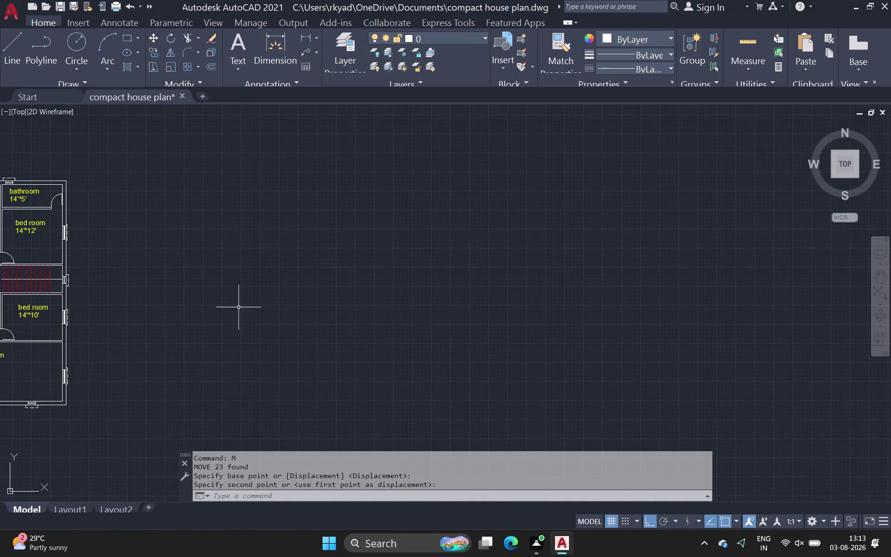
Pan the view over the house plan and start a line.
scroll(down, 3)
middle_drag(157, 285, 228, 339)
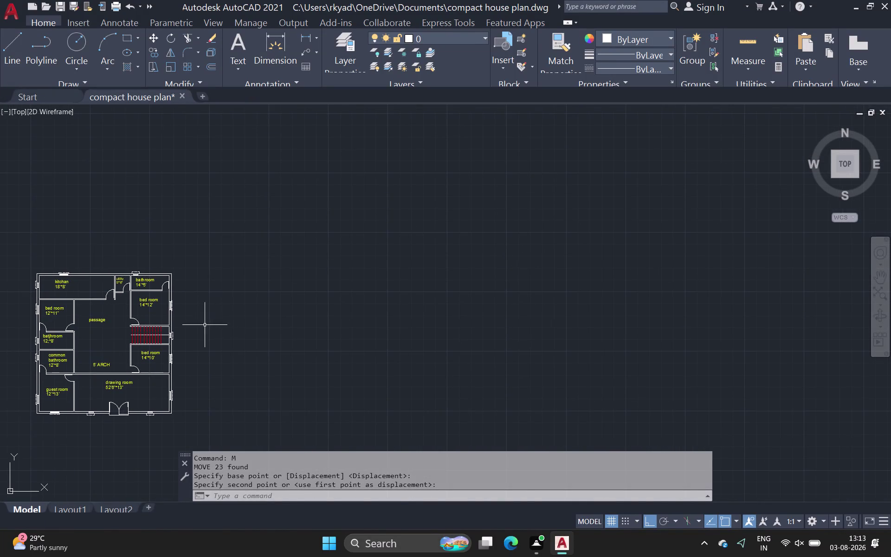
scroll(up, 3)
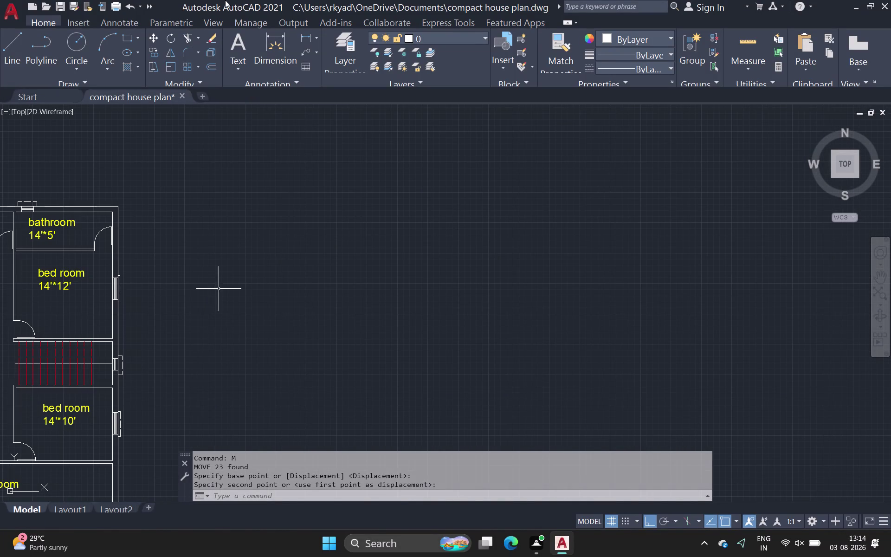
click(11, 40)
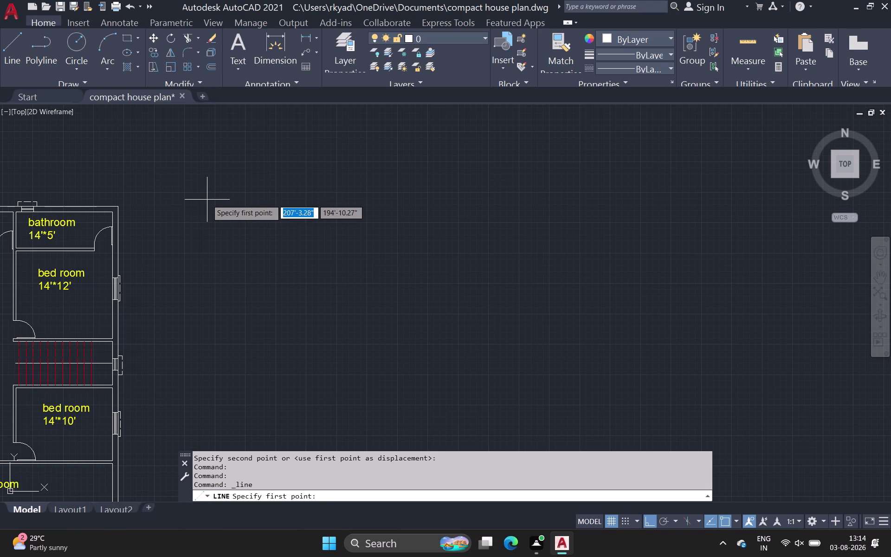
Restart the line after panning to open space beside the plan.
click(3, 55)
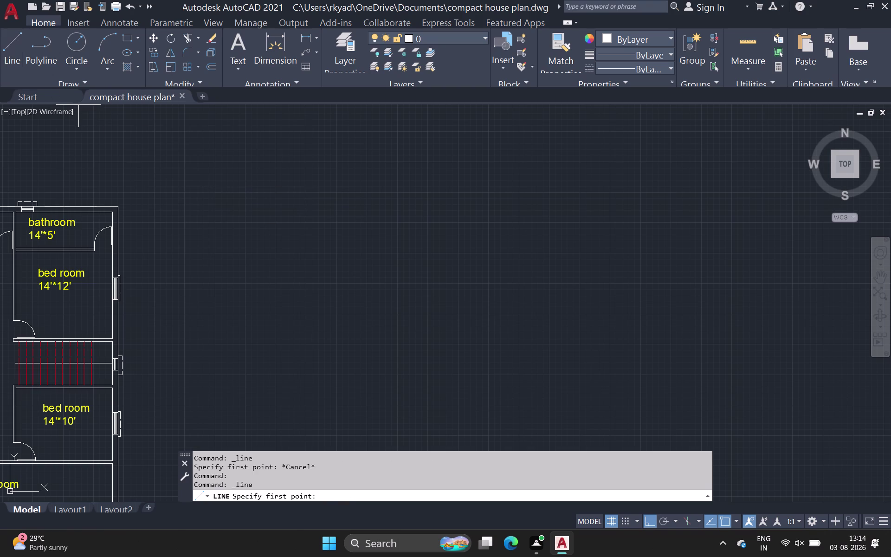
middle_drag(259, 306, 205, 210)
middle_drag(323, 304, 210, 251)
scroll(down, 3)
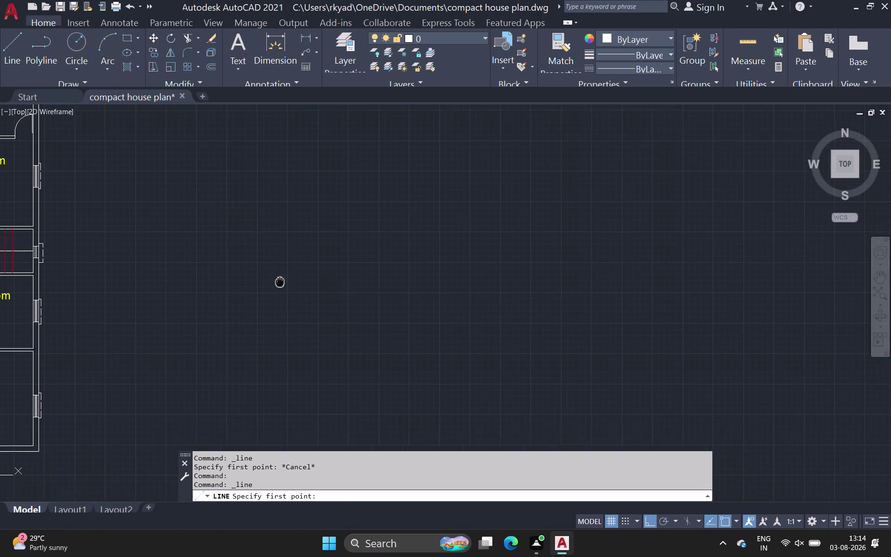
middle_drag(210, 251, 125, 237)
middle_drag(122, 216, 170, 255)
scroll(down, 3)
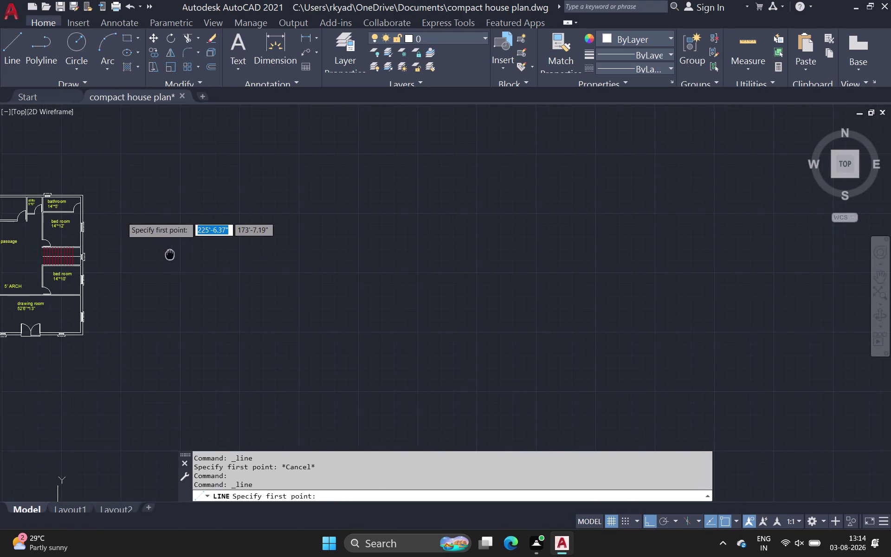
middle_drag(170, 255, 169, 254)
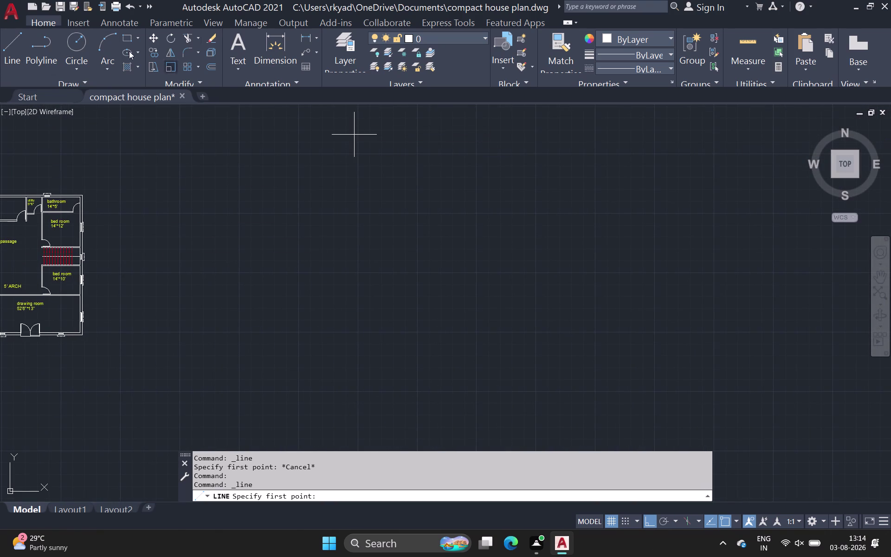
click(5, 55)
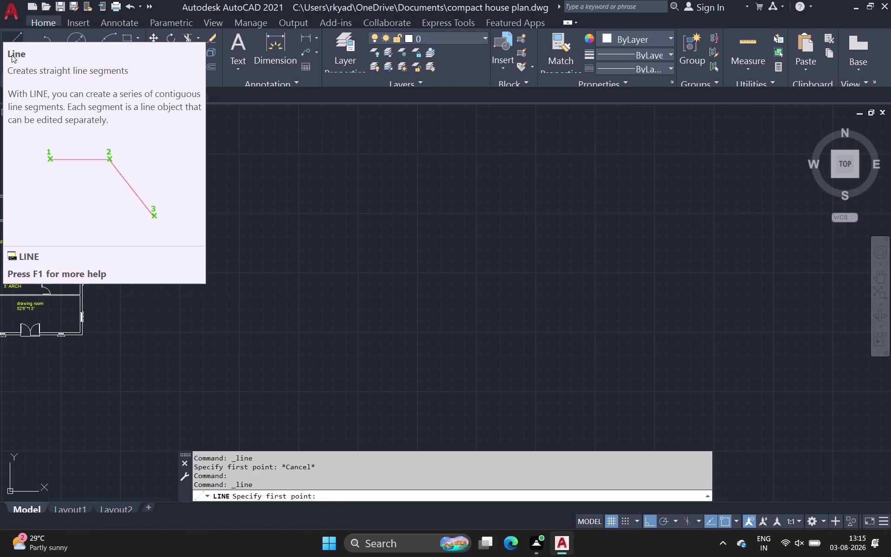
click(12, 37)
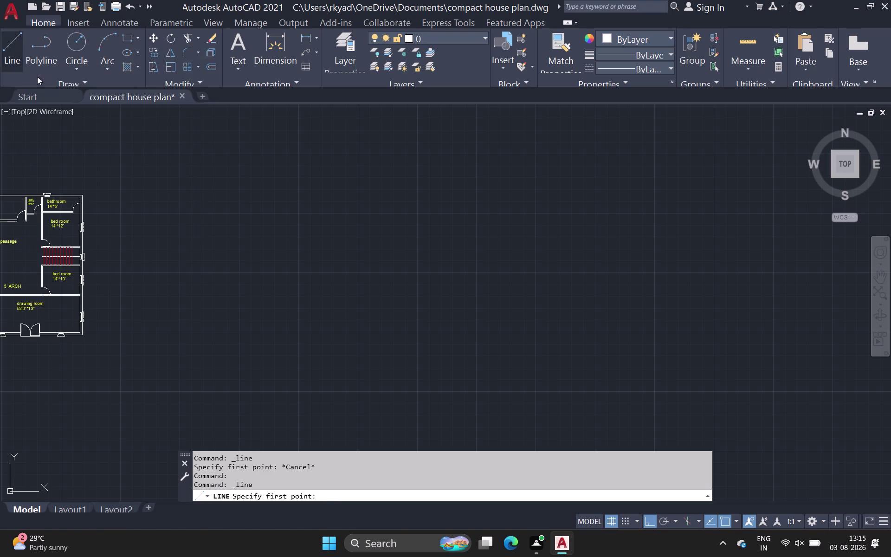
click(184, 186)
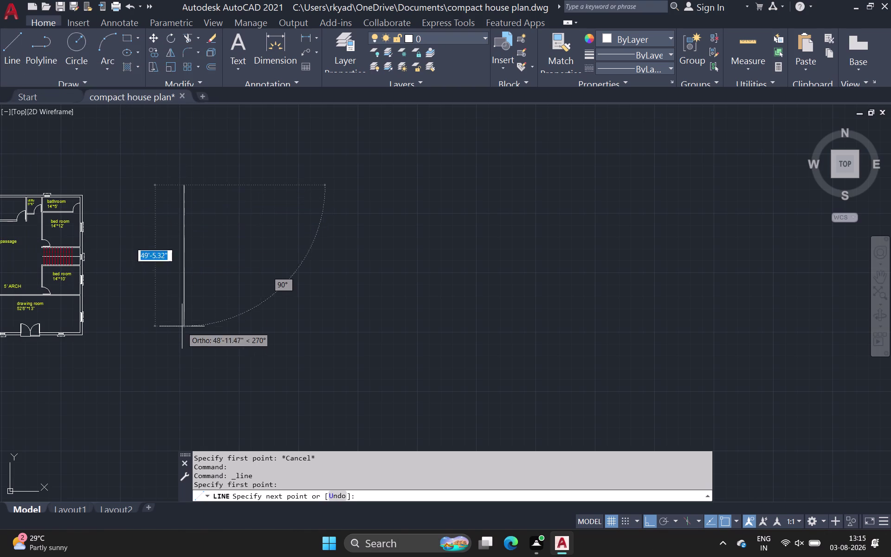
text(5)
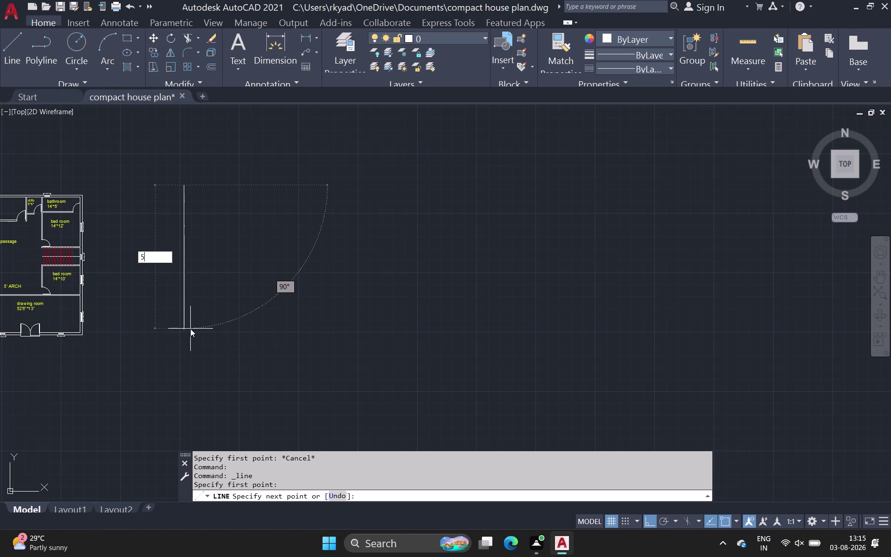
text(0')
key(Return)
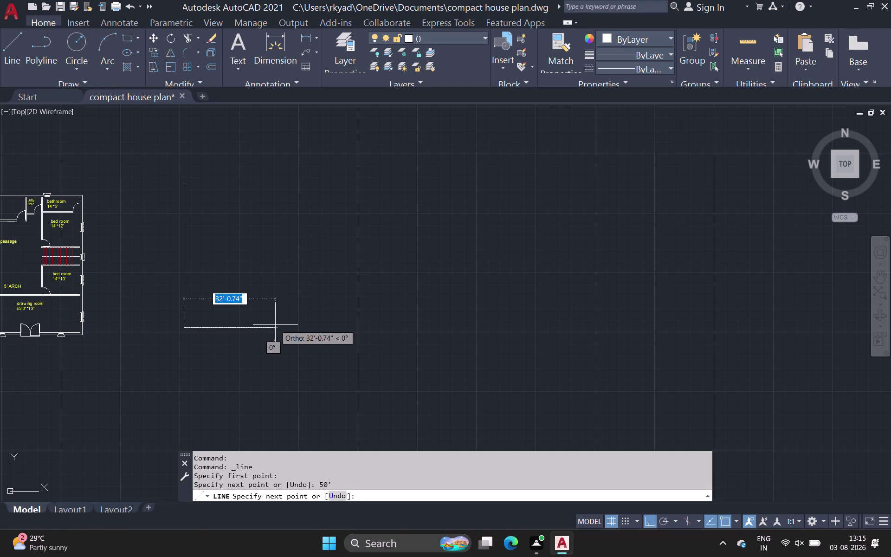
key(Escape)
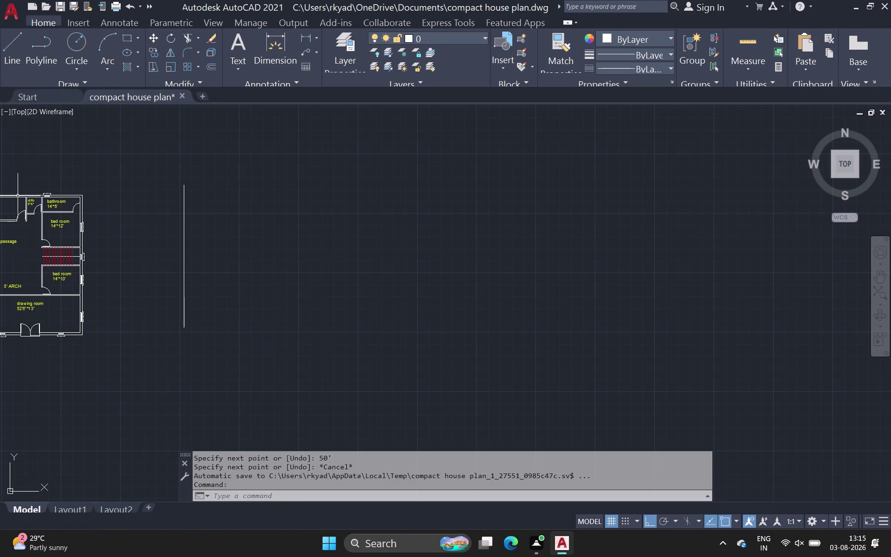
click(184, 236)
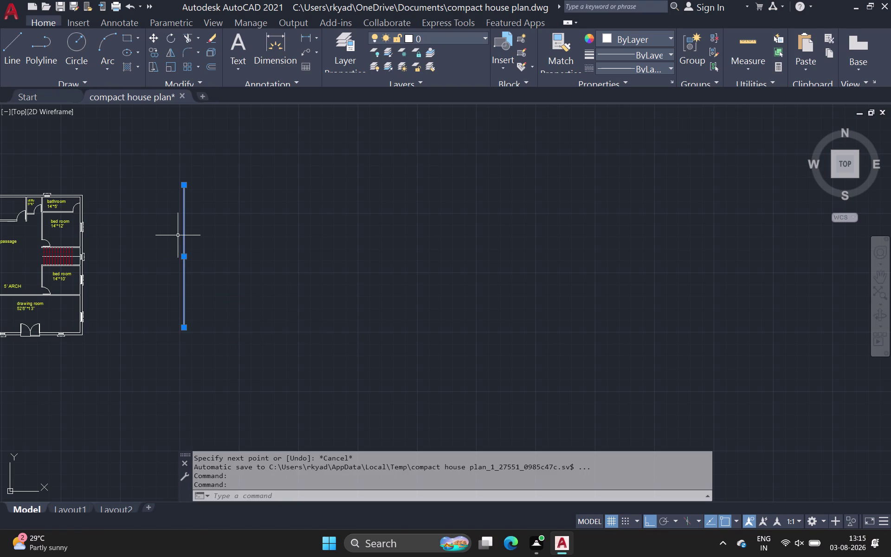
key(Insert)
key(Delete)
key(Delete)
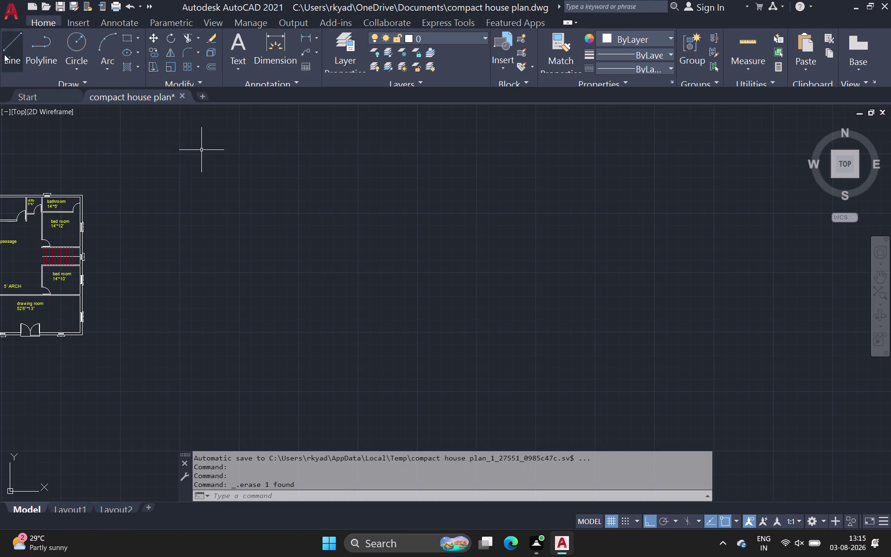
click(6, 48)
drag(202, 171, 202, 200)
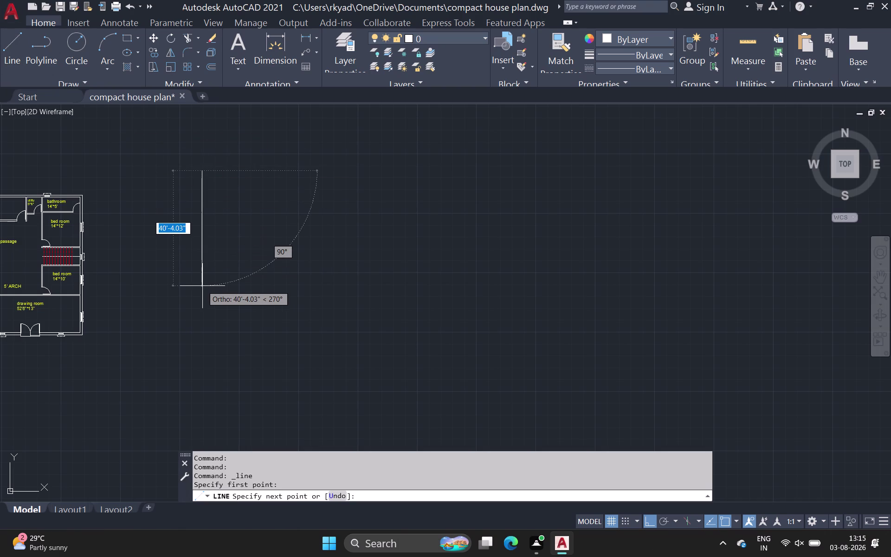
text(50)
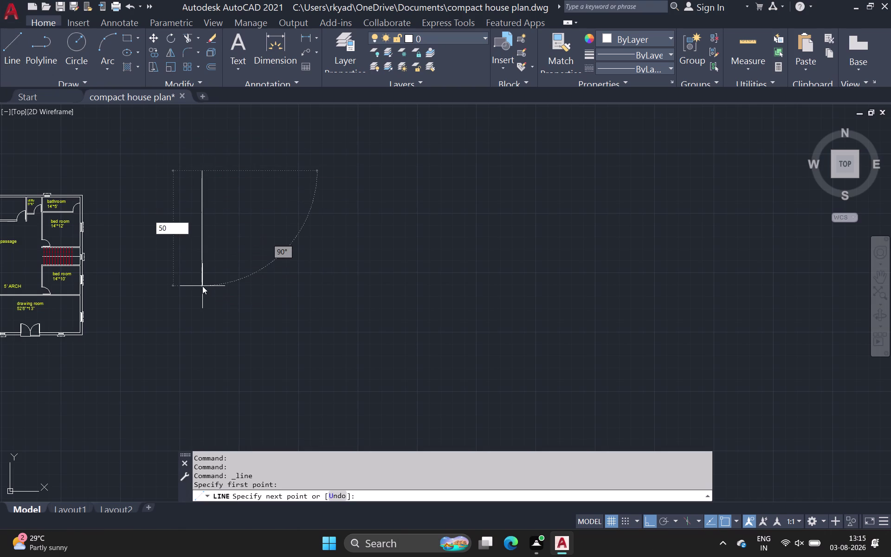
text(')
key(Return)
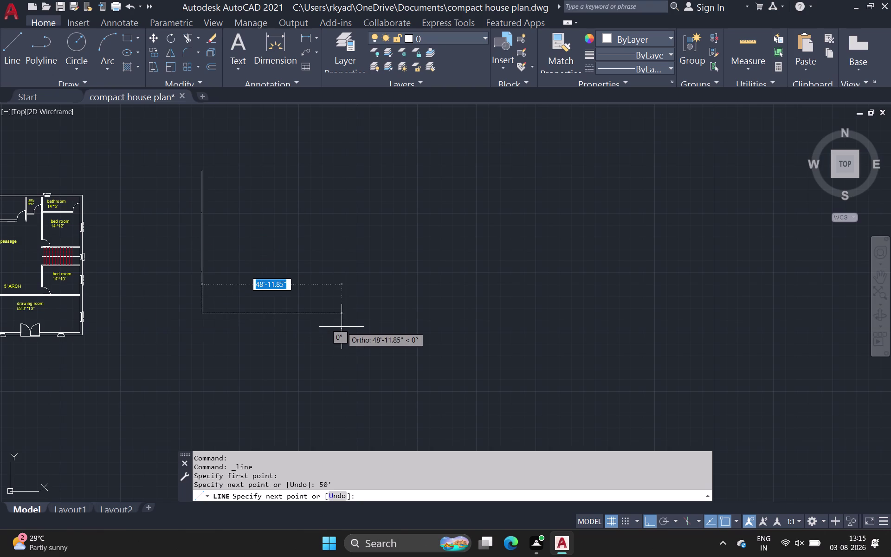
key(Escape)
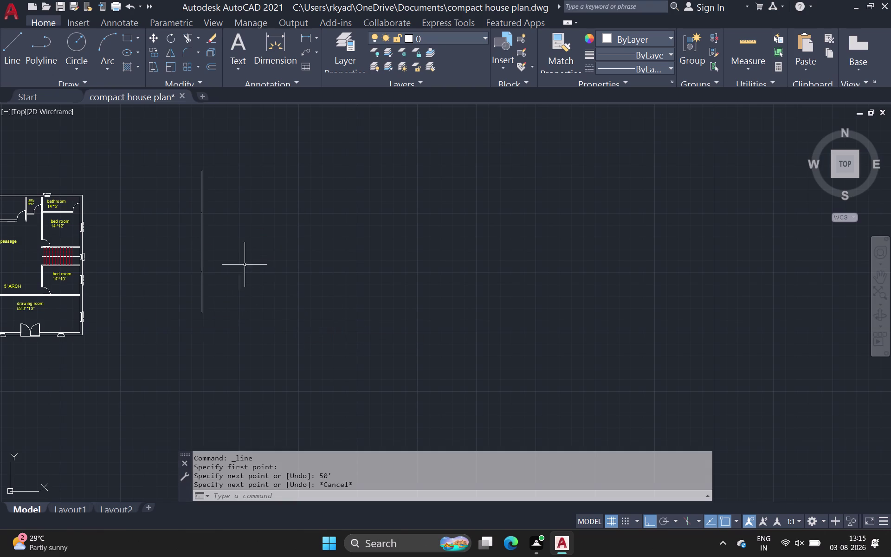
click(200, 257)
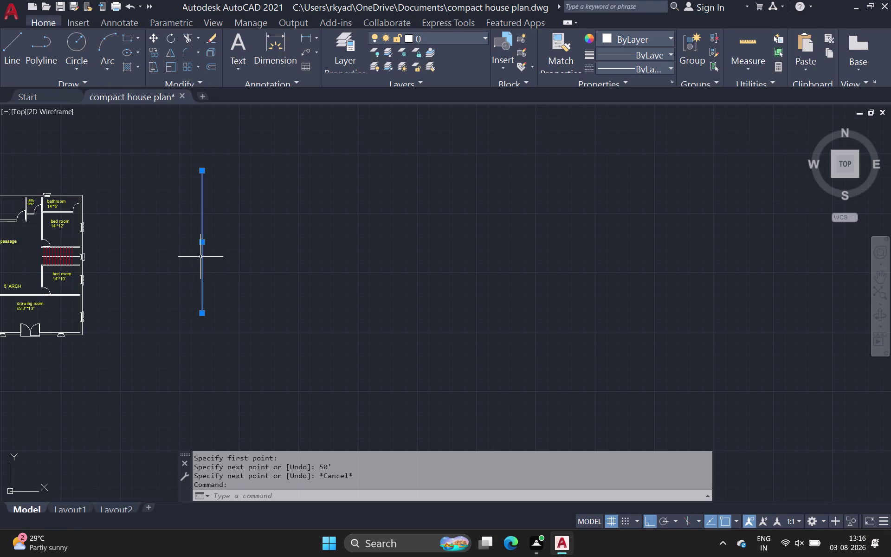
key(Delete)
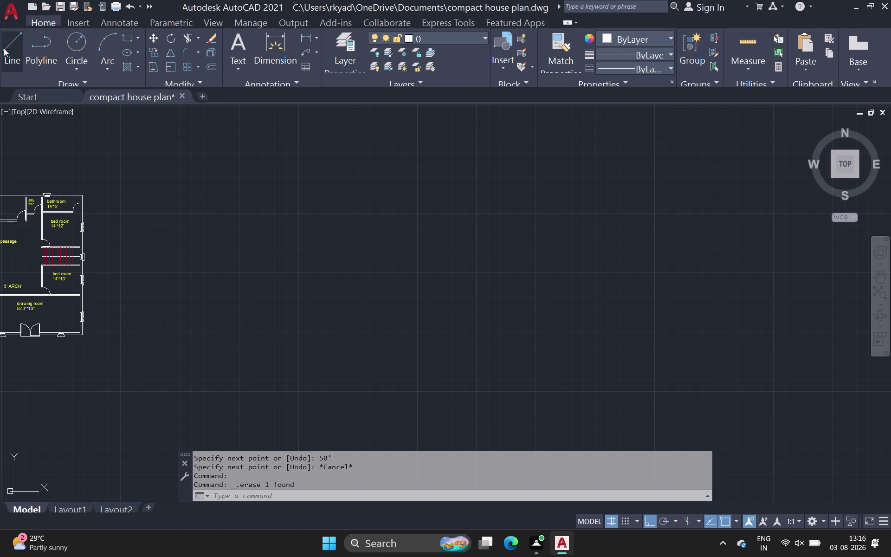
click(4, 48)
Draw outline walls from the top corner: 90', 50', 9' and 90.
click(231, 156)
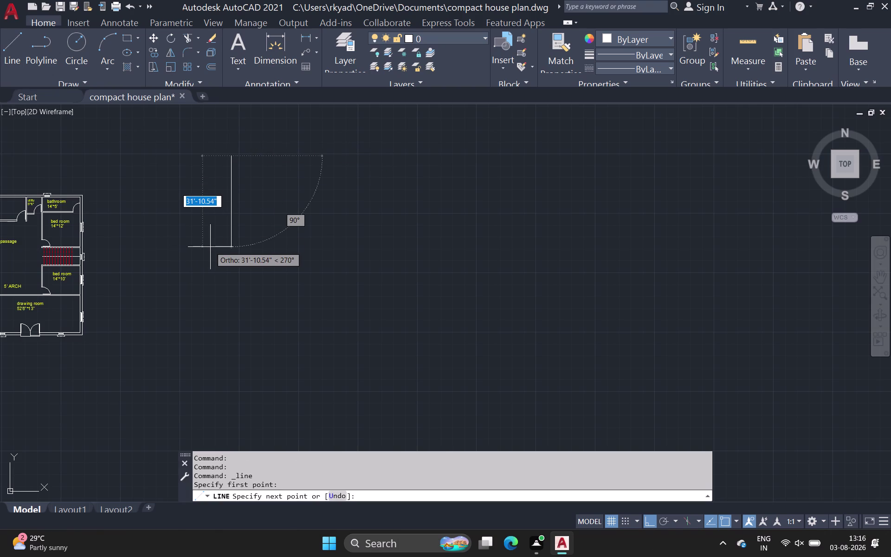
text(90)
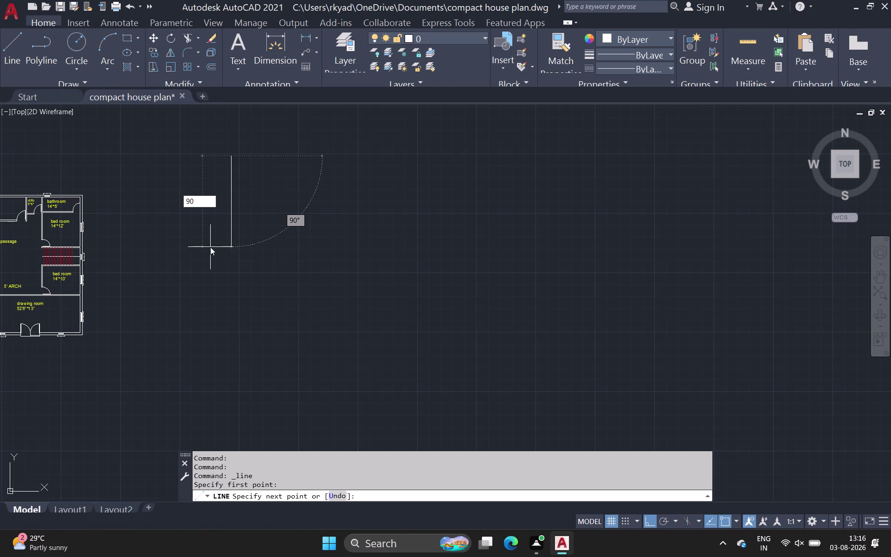
text(')
key(Return)
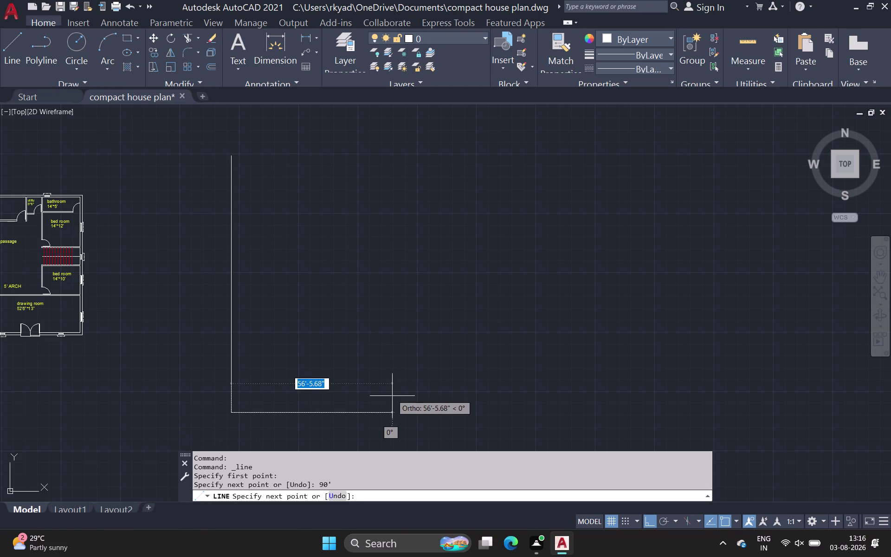
key(5)
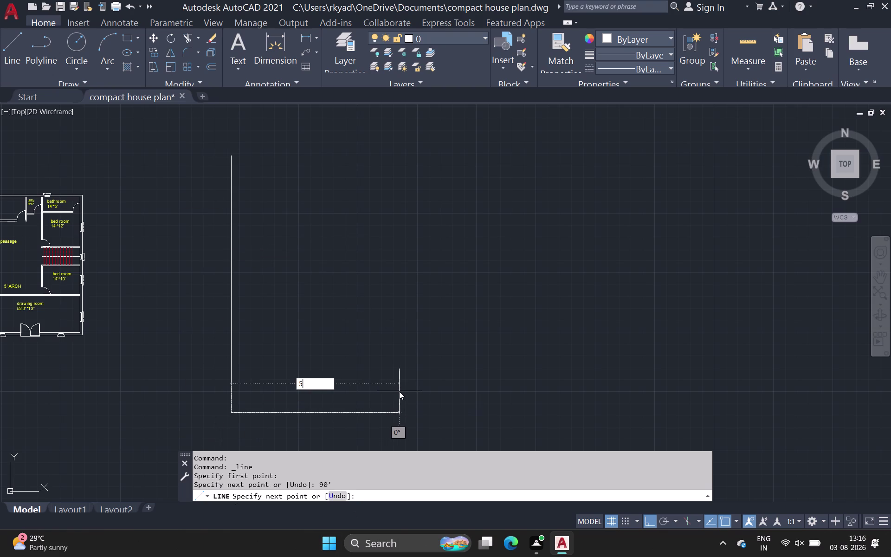
key(0)
key(apostrophe)
key(Return)
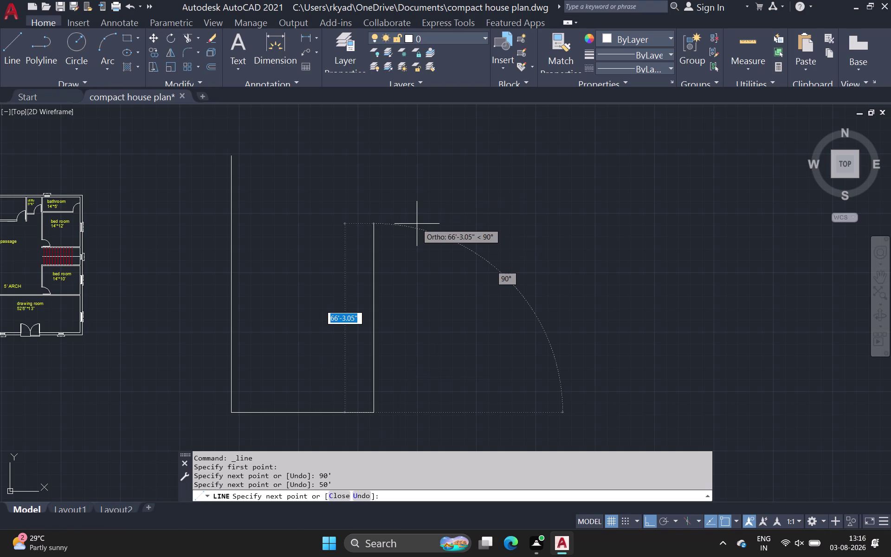
key(9)
key(apostrophe)
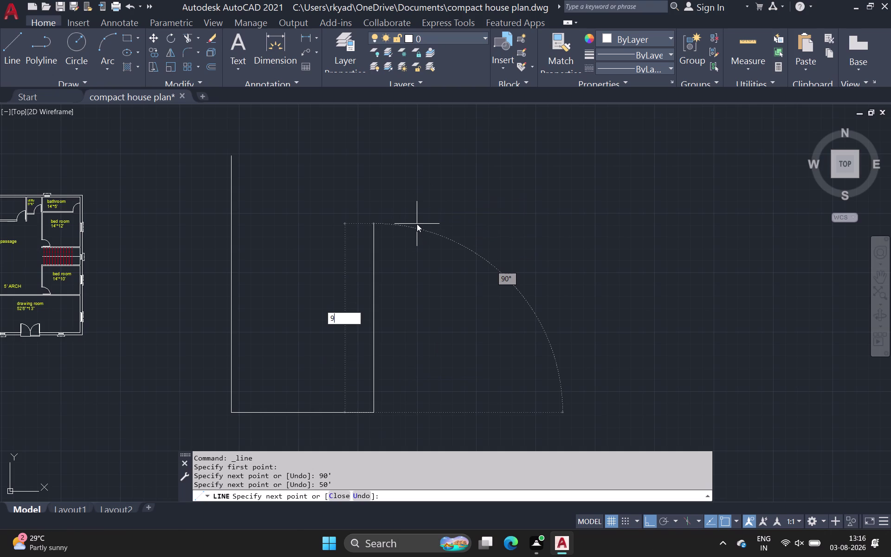
key(Return)
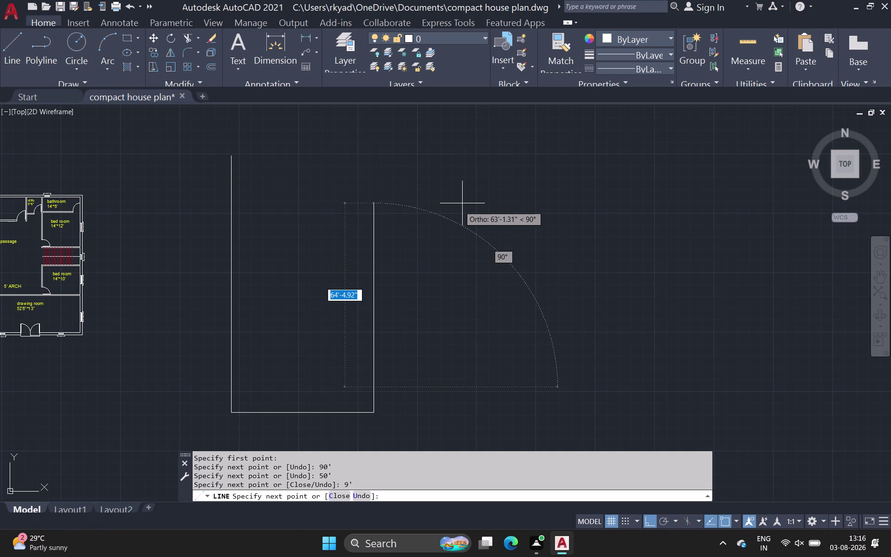
text(90)
key(Return)
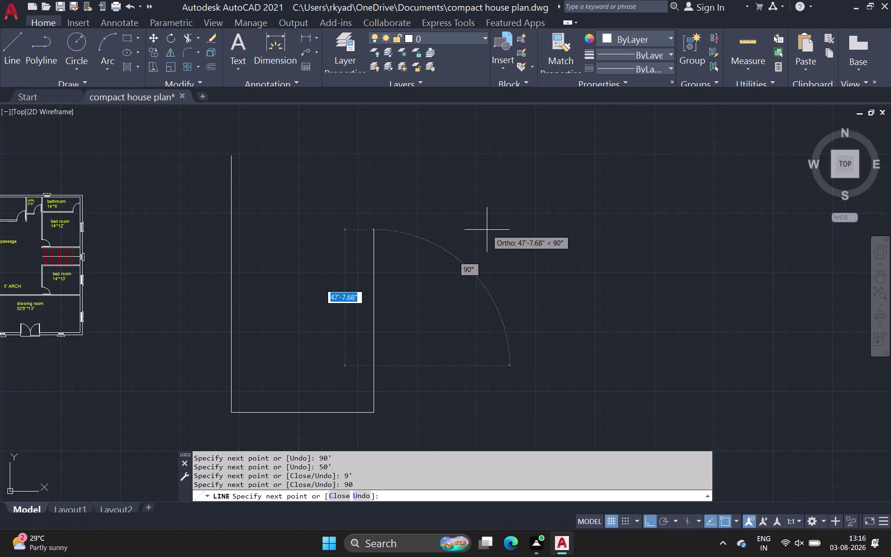
Erase the two stray short lines at the right.
key(Escape)
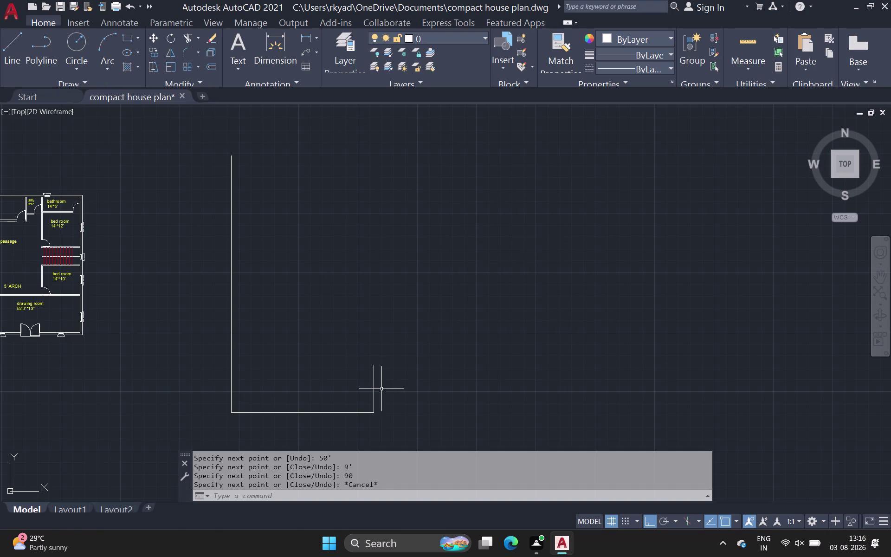
click(375, 383)
click(374, 396)
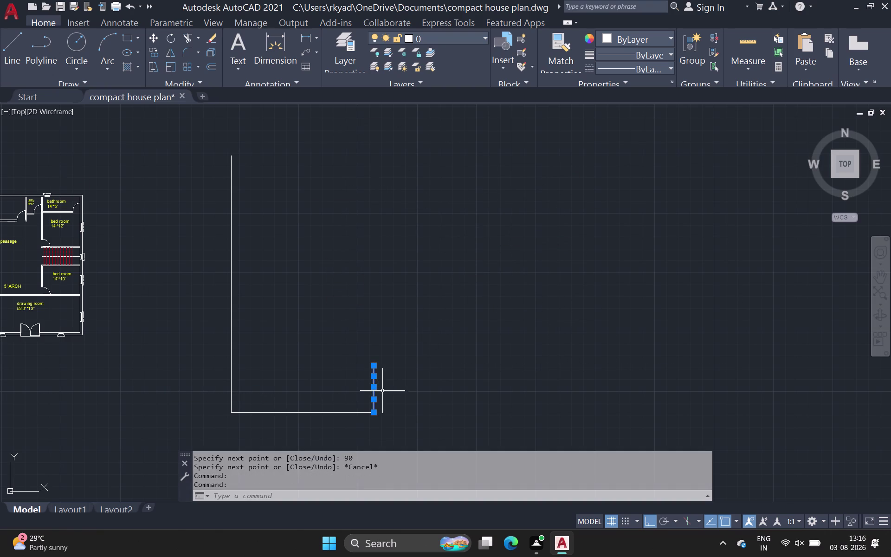
key(Delete)
key(space)
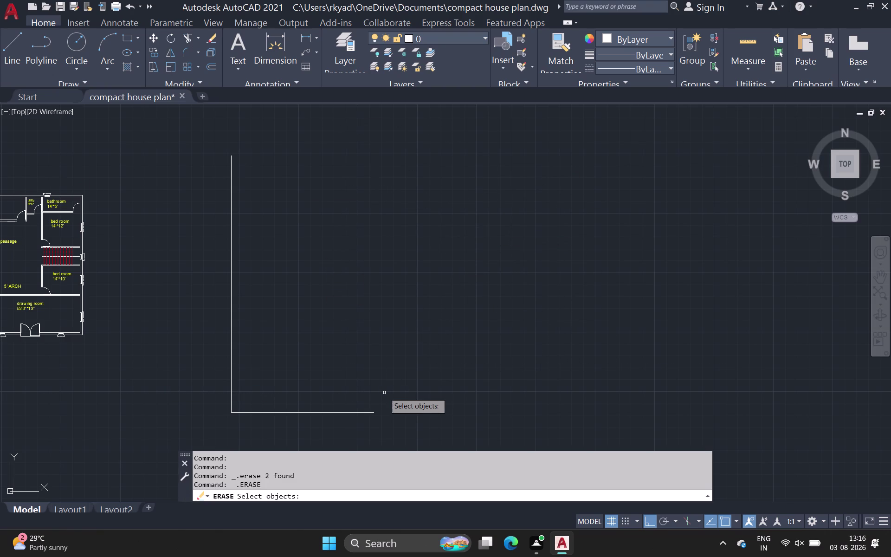
key(Escape)
Draw the 90' right wall up from the bottom-right corner.
key(l)
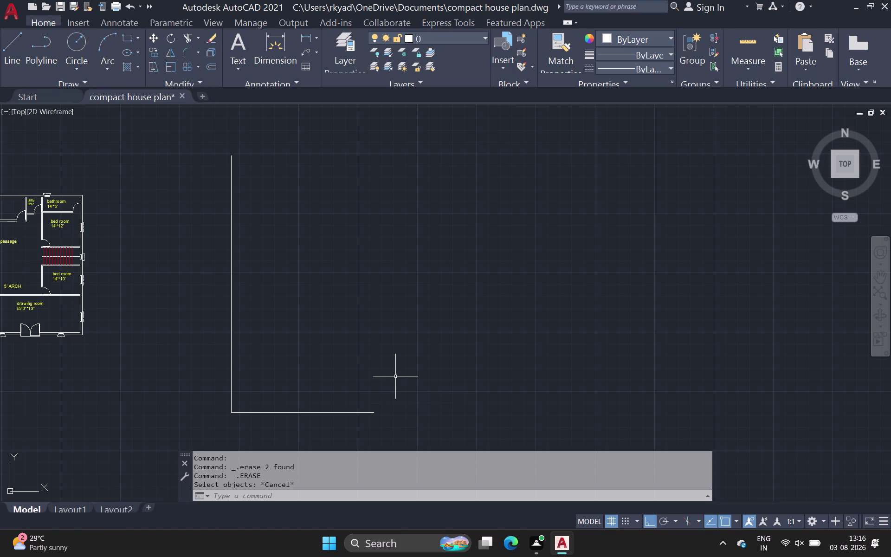
key(space)
drag(374, 414, 373, 407)
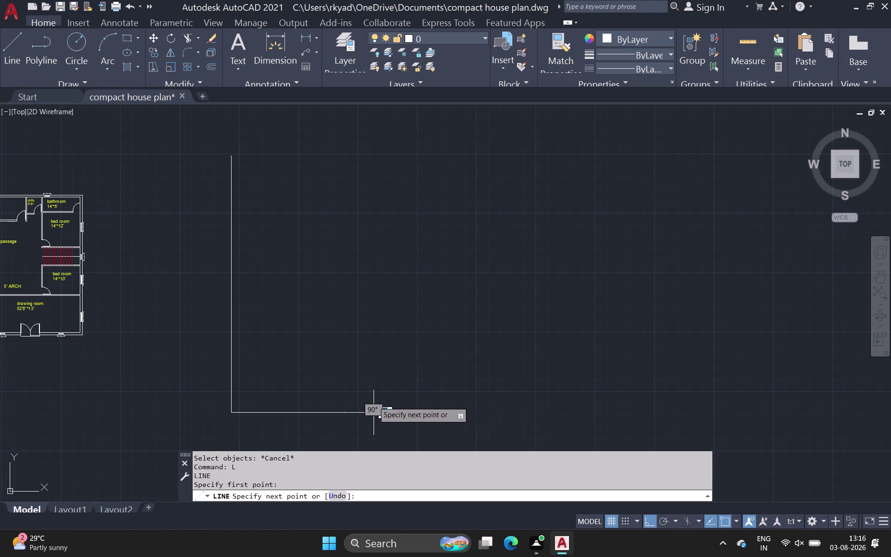
text(90)
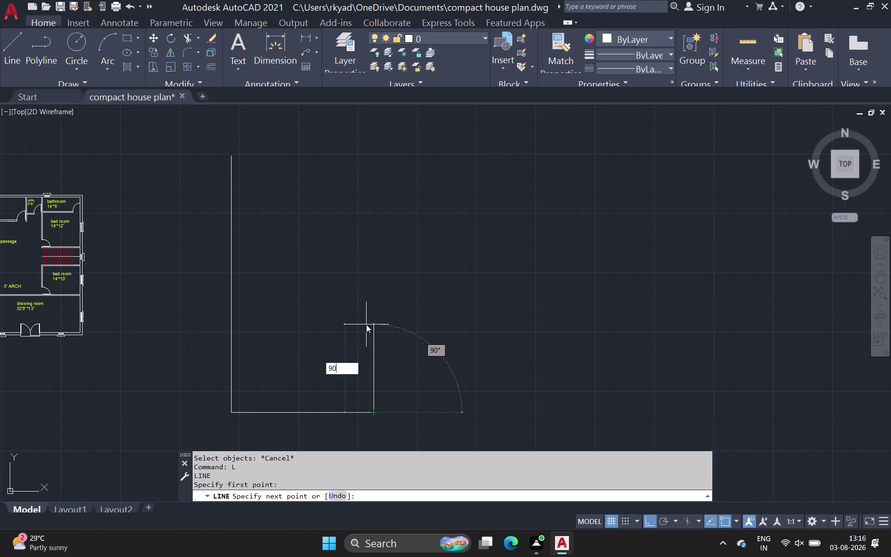
text(')
key(space)
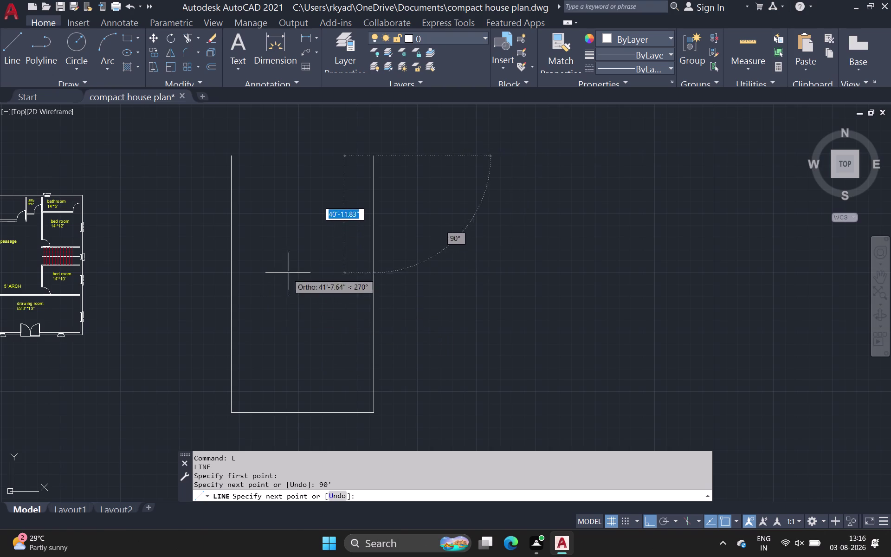
text(c)
key(space)
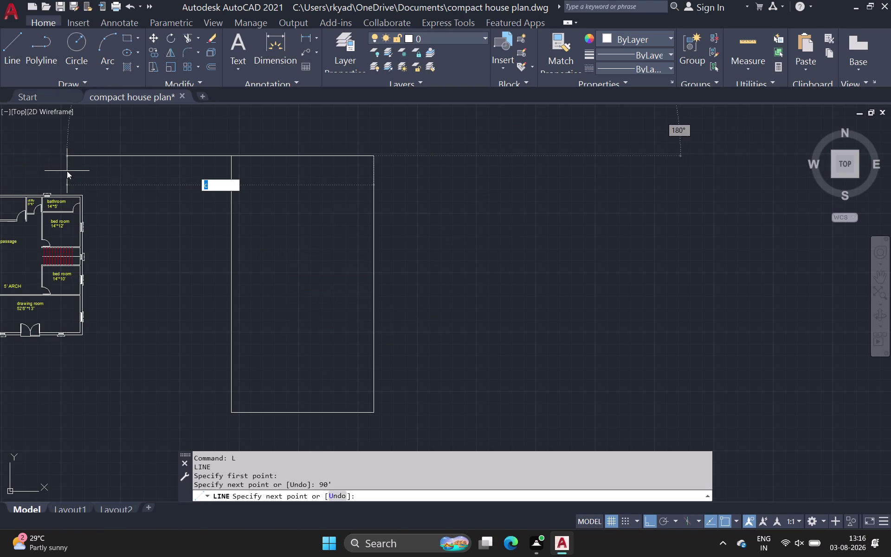
key(Return)
key(Escape)
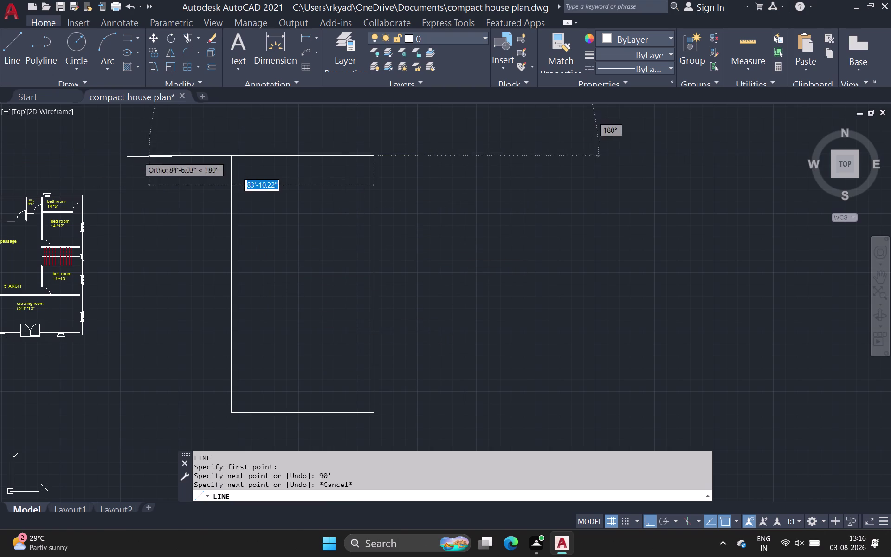
Draw the top wall to the top-left corner, closing the rectangle.
click(231, 154)
key(Escape)
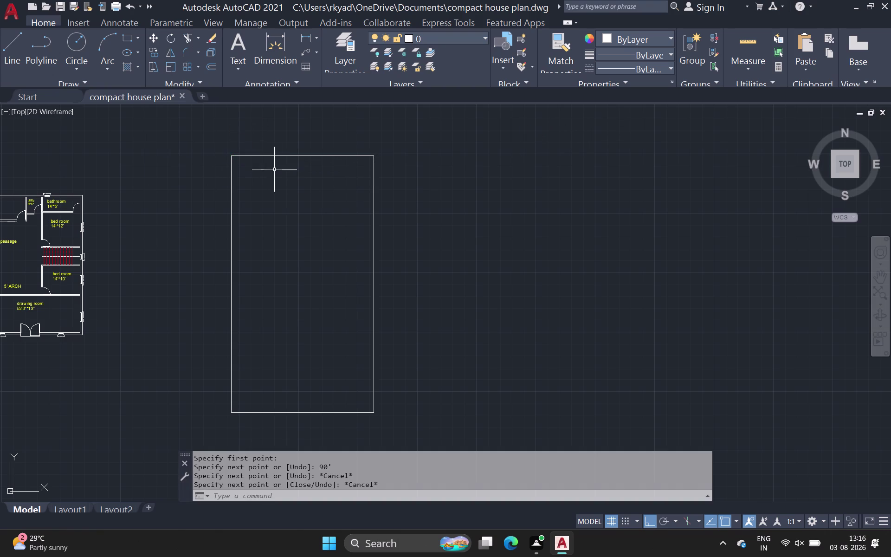
click(212, 69)
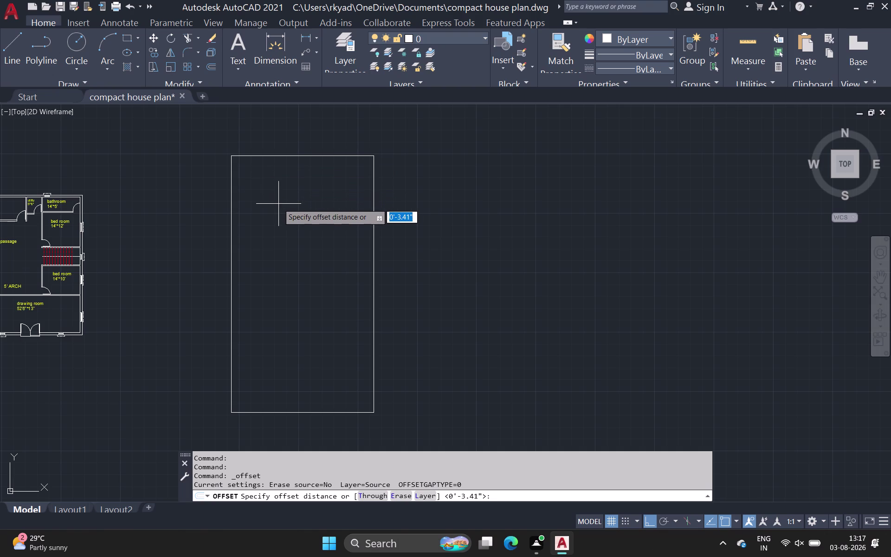
Set the offset distance to 4.5 inches.
scroll(up, 3)
middle_drag(281, 149, 261, 222)
scroll(down, 3)
scroll(down, 3)
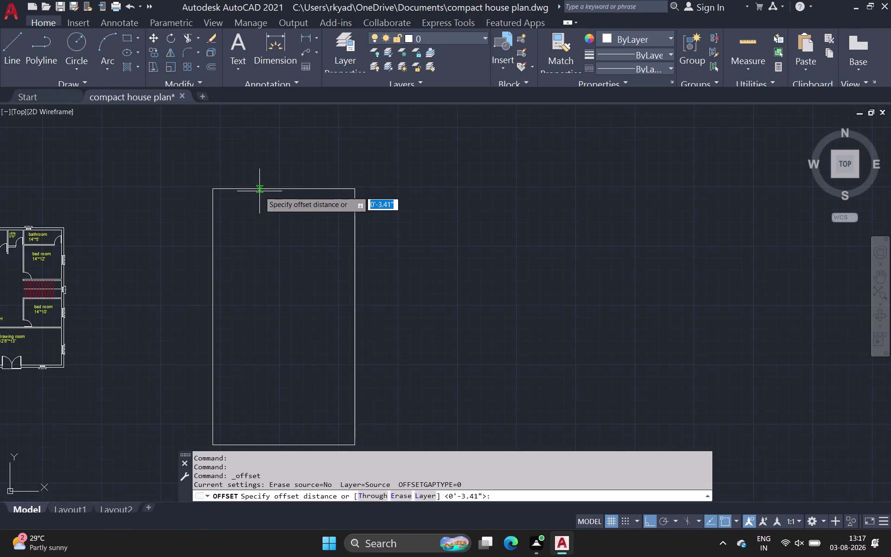
scroll(up, 3)
click(264, 199)
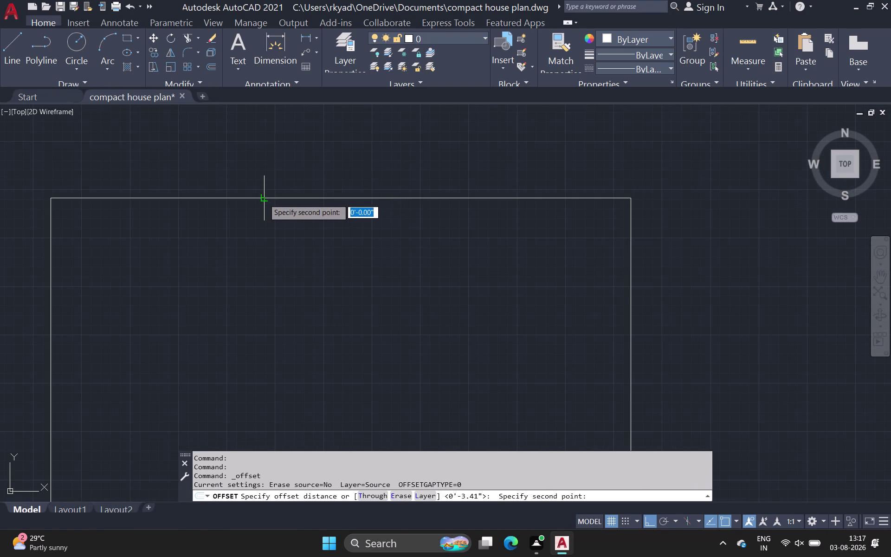
key(4)
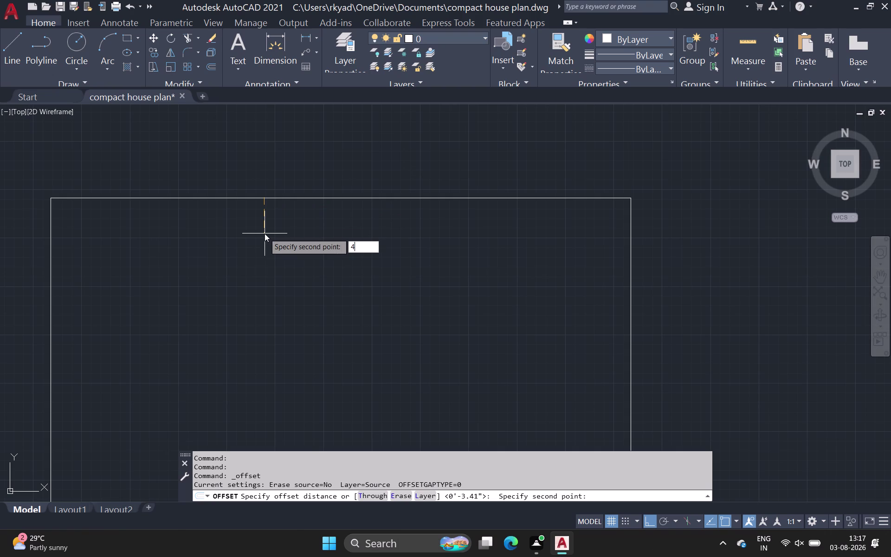
text(.5)
key(space)
Offset the top and right wall lines by 4.5 inches.
click(350, 199)
click(348, 215)
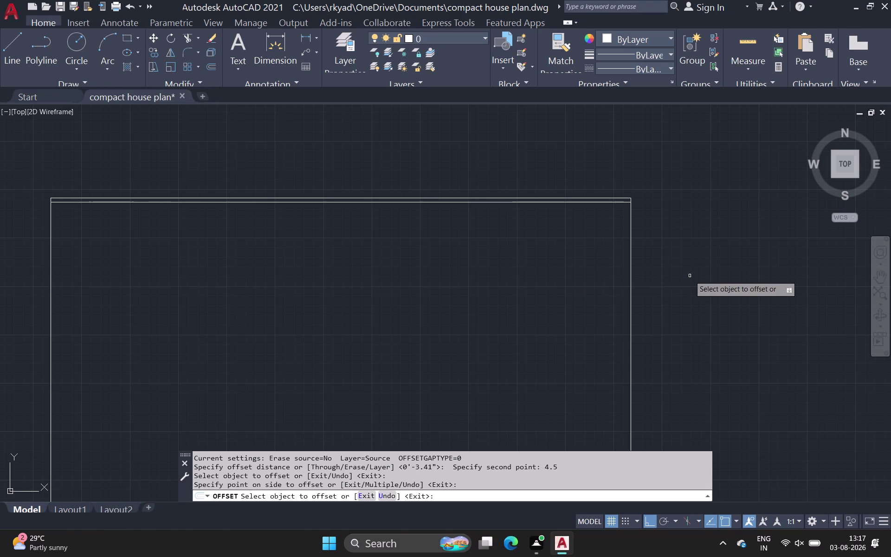
click(630, 256)
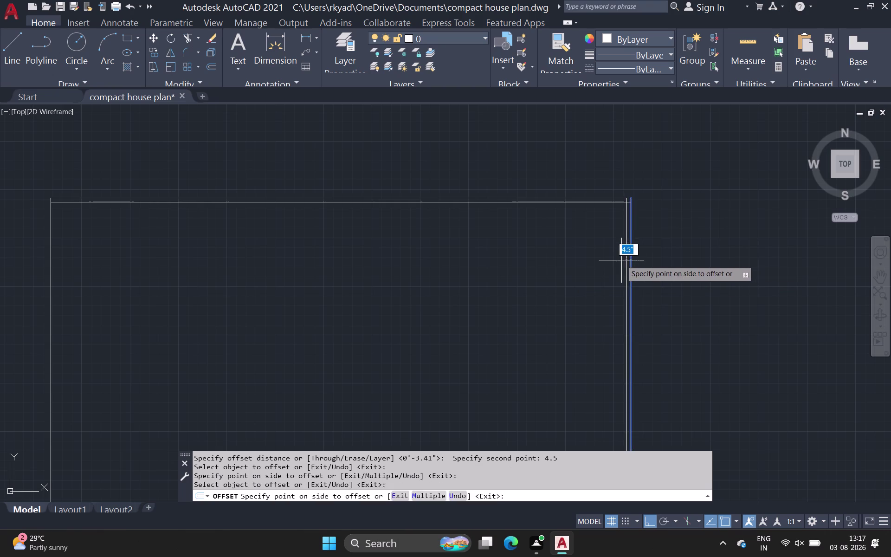
click(622, 261)
scroll(down, 3)
middle_drag(603, 245, 625, 147)
scroll(up, 3)
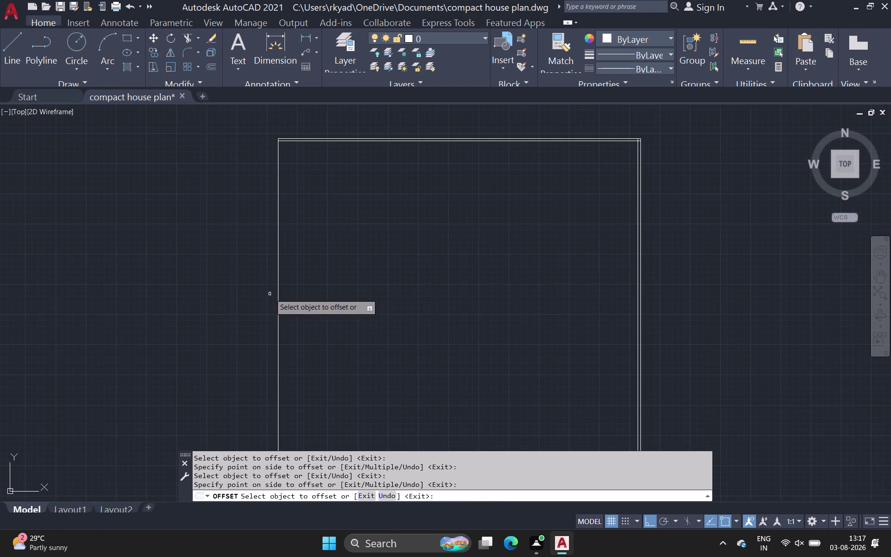
Offset the left and bottom wall lines, then end the offset.
click(278, 290)
click(287, 287)
scroll(down, 3)
middle_drag(289, 288, 294, 196)
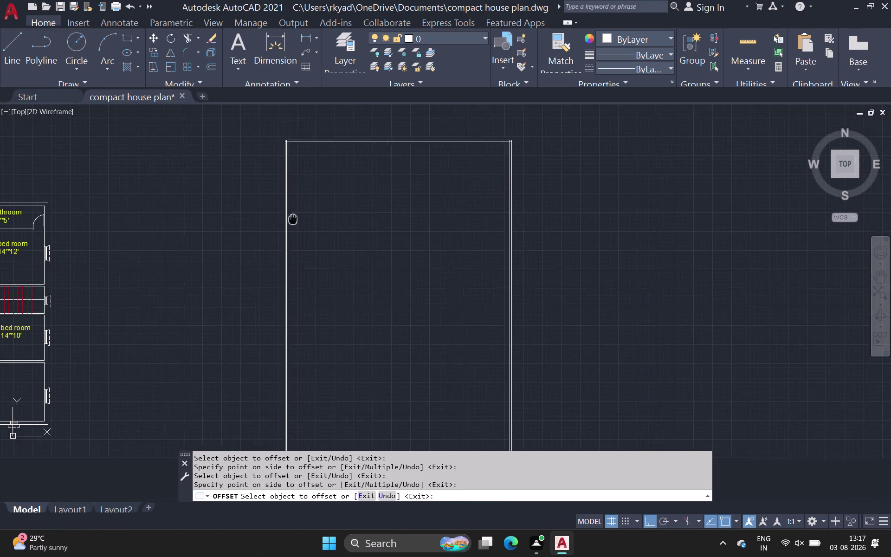
middle_drag(295, 196, 291, 99)
scroll(down, 3)
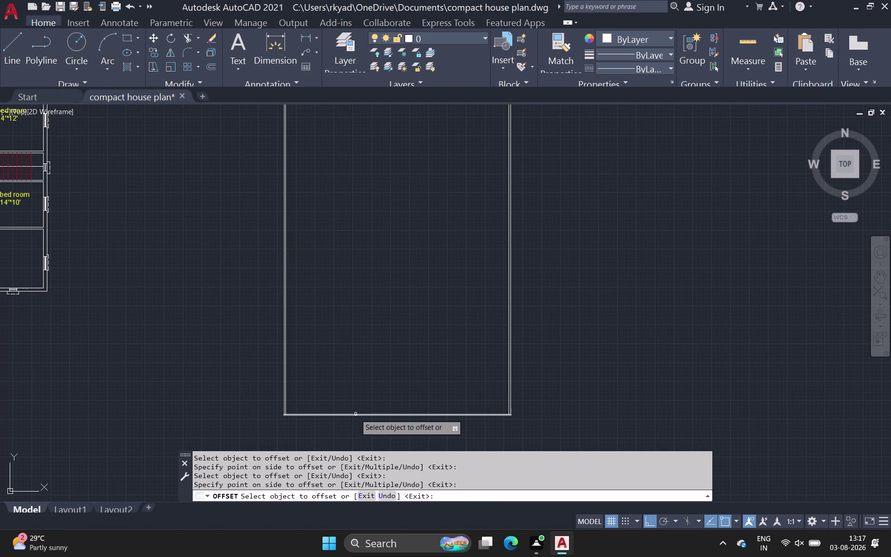
click(355, 414)
click(359, 402)
middle_drag(397, 325, 311, 390)
scroll(down, 3)
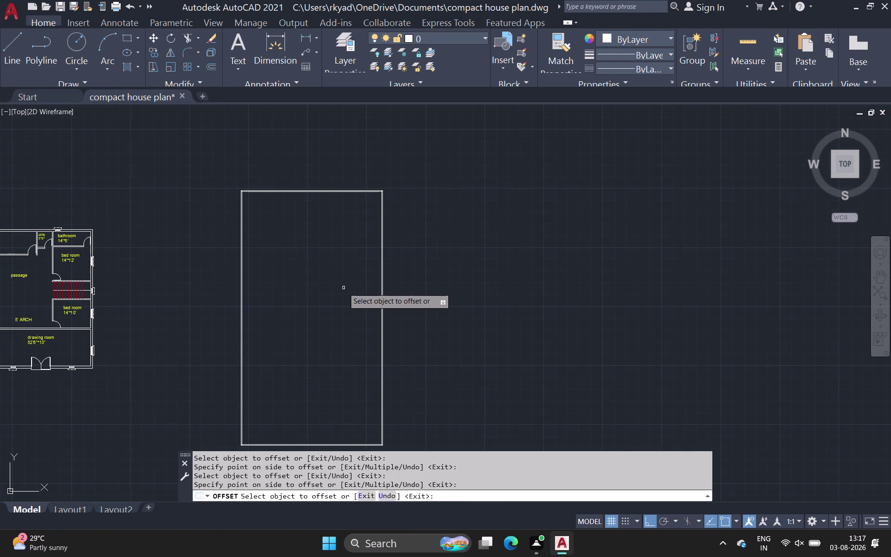
key(Escape)
scroll(up, 3)
middle_drag(379, 181, 317, 253)
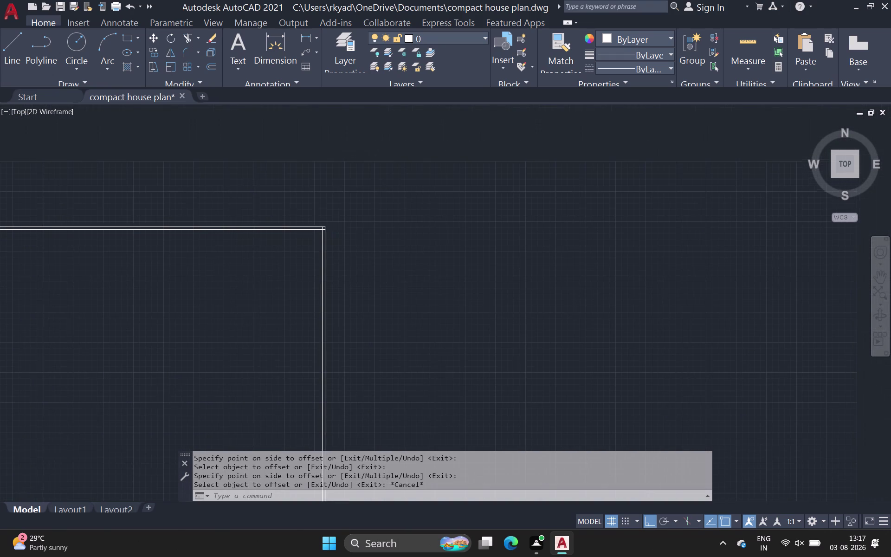
Undo the last three operations, removing the offset walls.
key(ctrl+z)
key(ctrl+z)
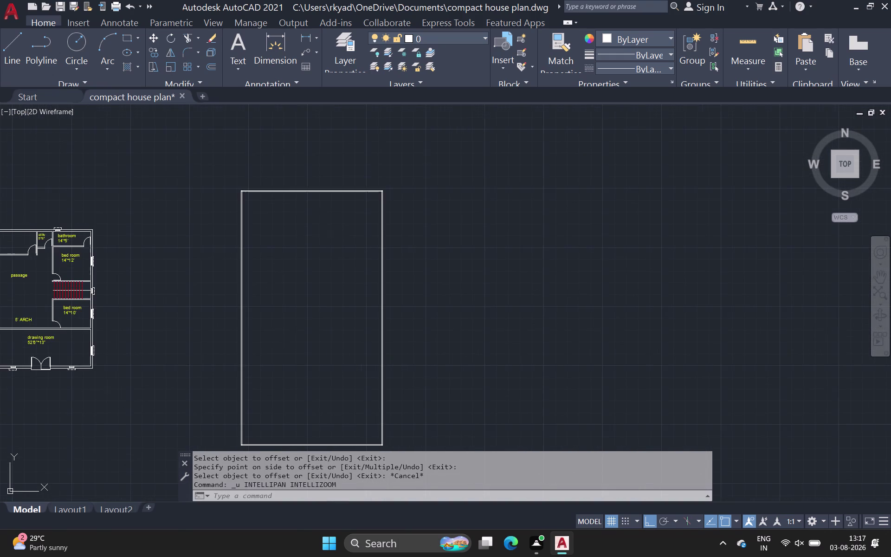
key(ctrl+z)
scroll(down, 3)
middle_drag(232, 189, 230, 182)
Draw a 50' top edge from the outline's top-left corner.
click(16, 60)
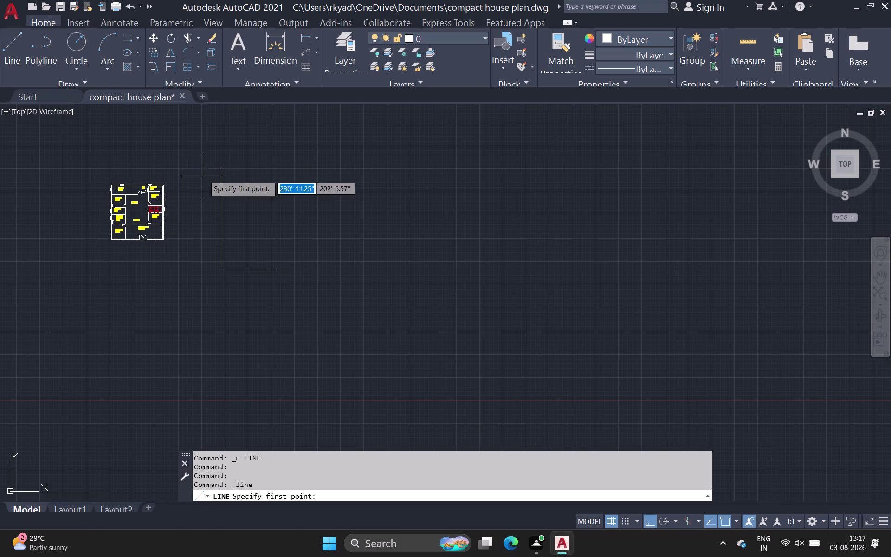
scroll(up, 3)
click(248, 160)
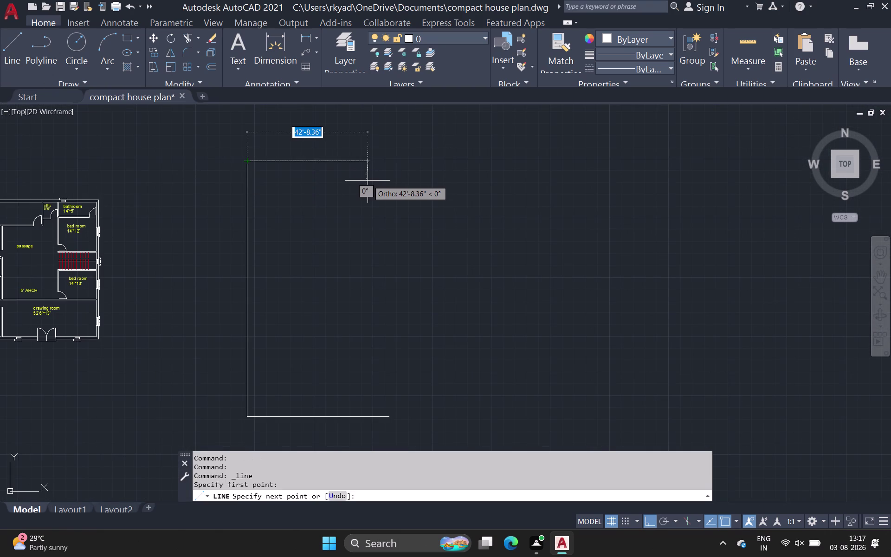
key(5)
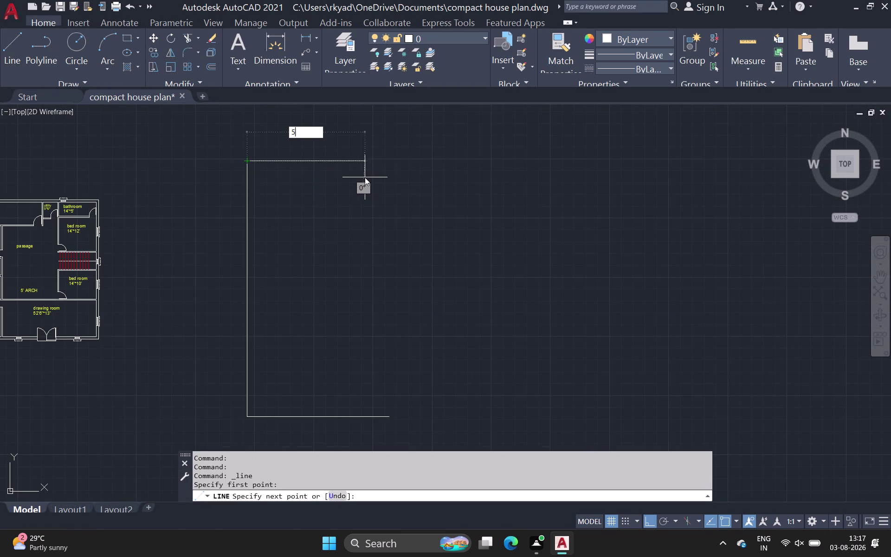
text(0')
key(Return)
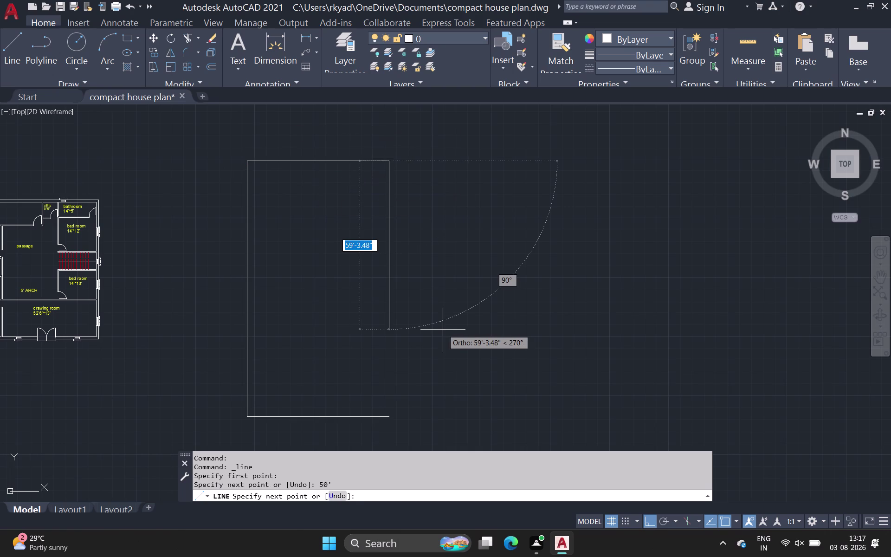
Draw the 90' right edge, correcting a mistyped 90 entry.
text(90)
key(Return)
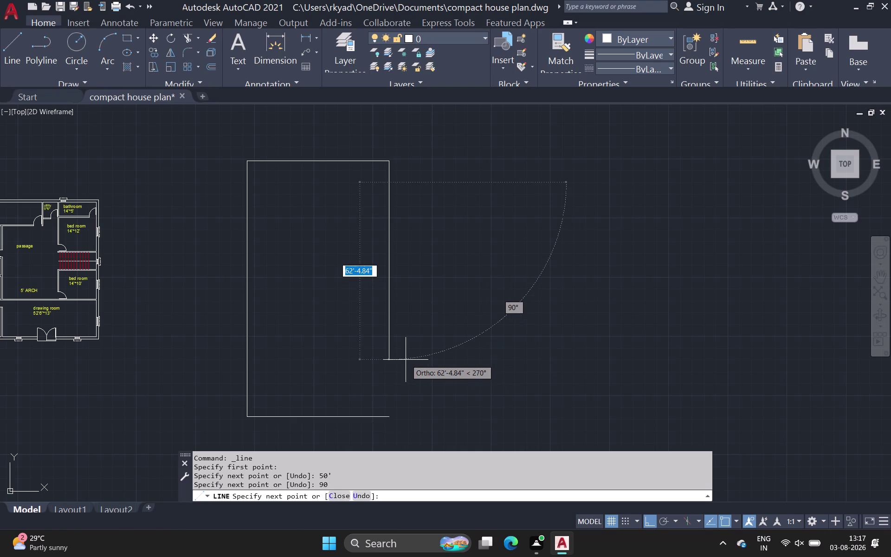
key(ctrl+z)
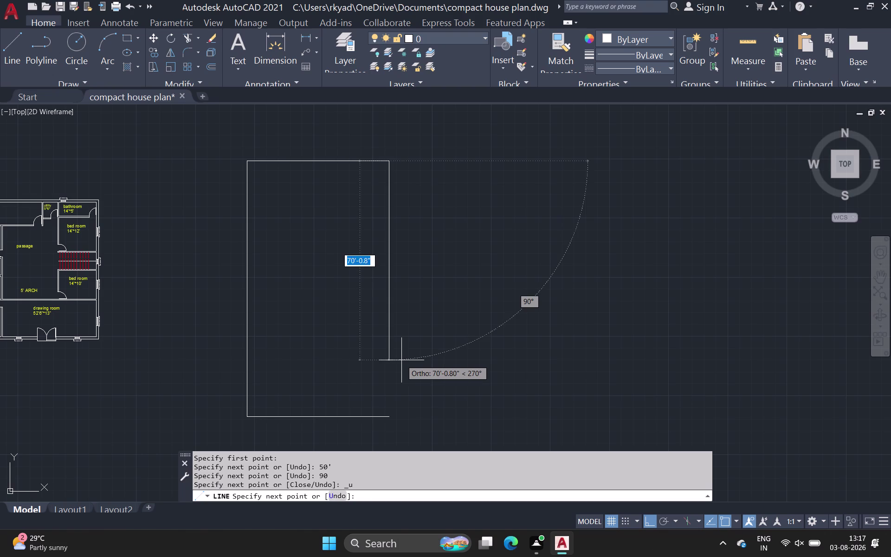
text(9)
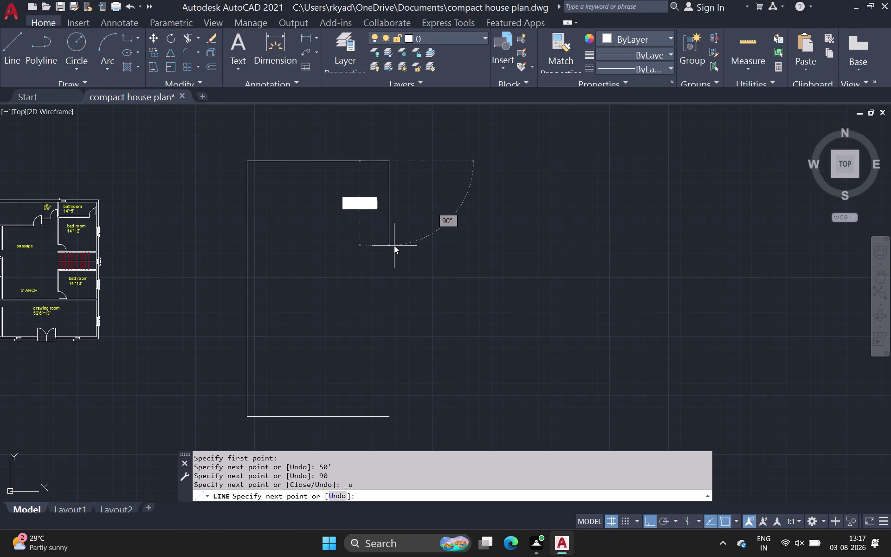
text(0')
key(Return)
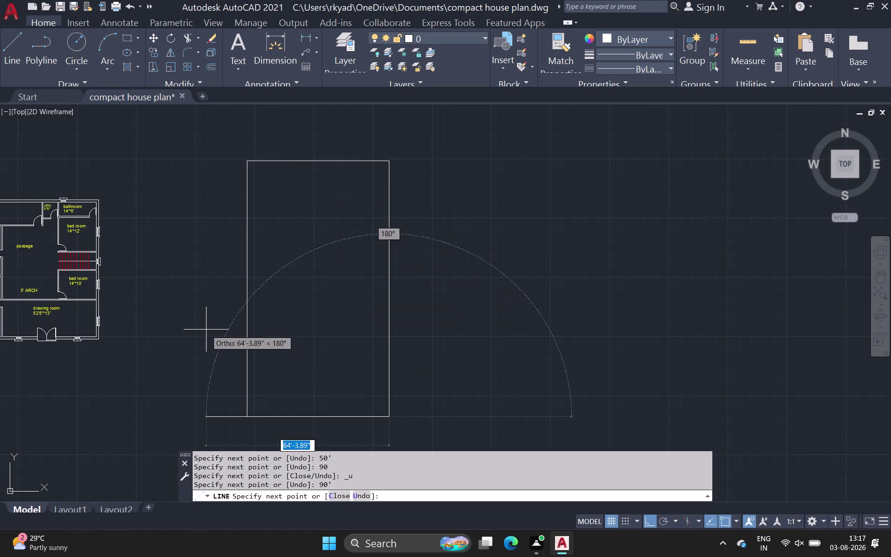
key(Escape)
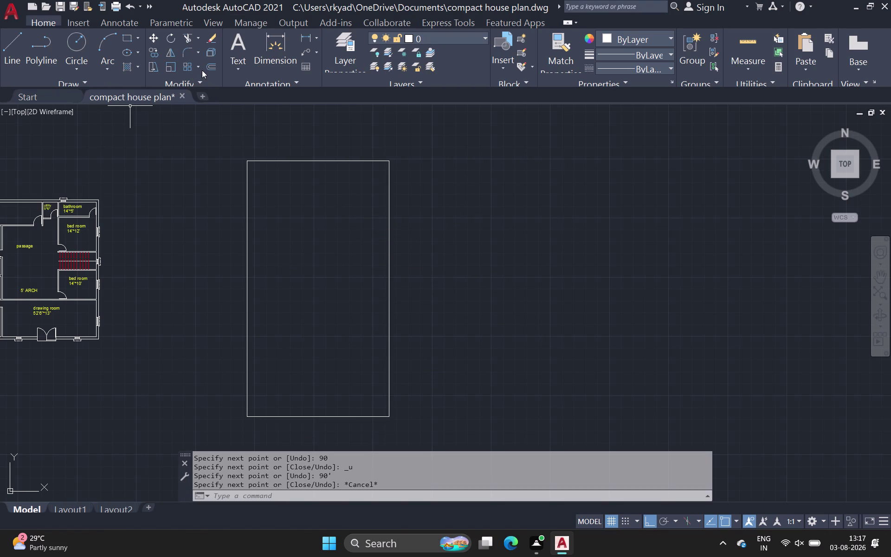
click(212, 67)
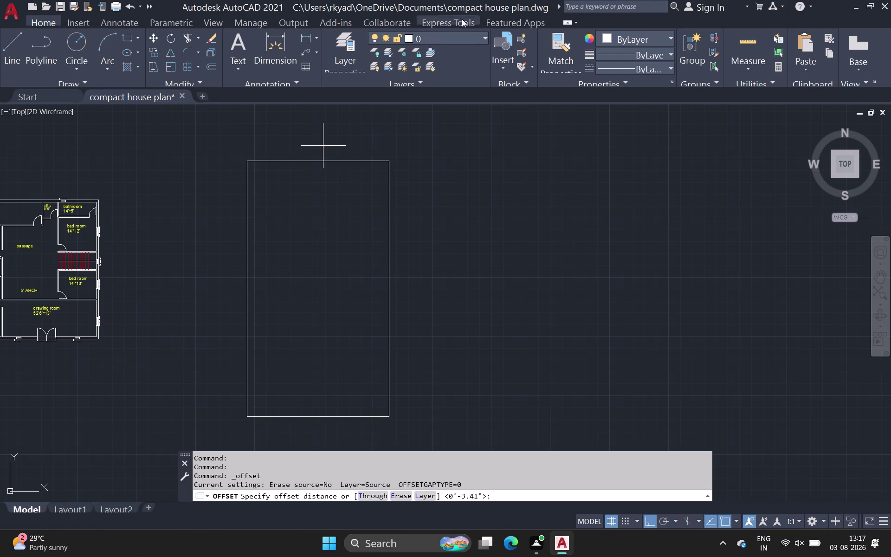
click(341, 161)
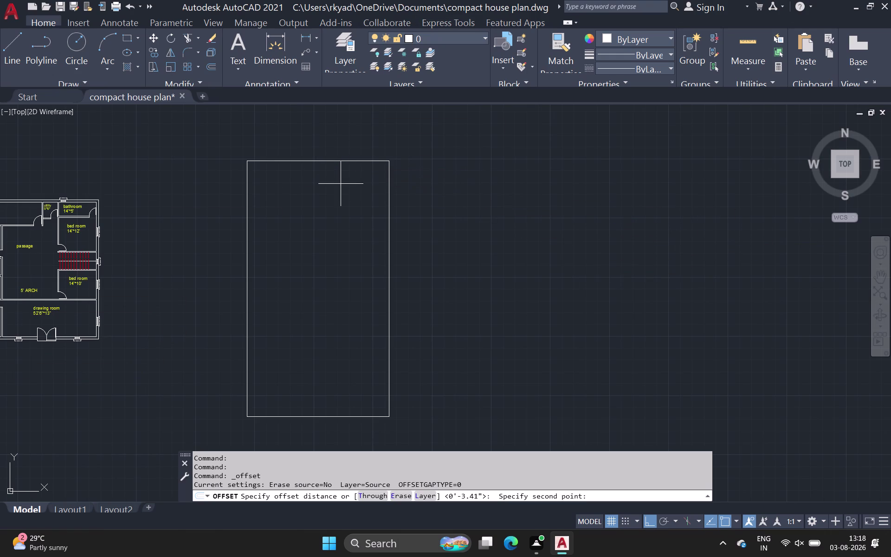
key(4)
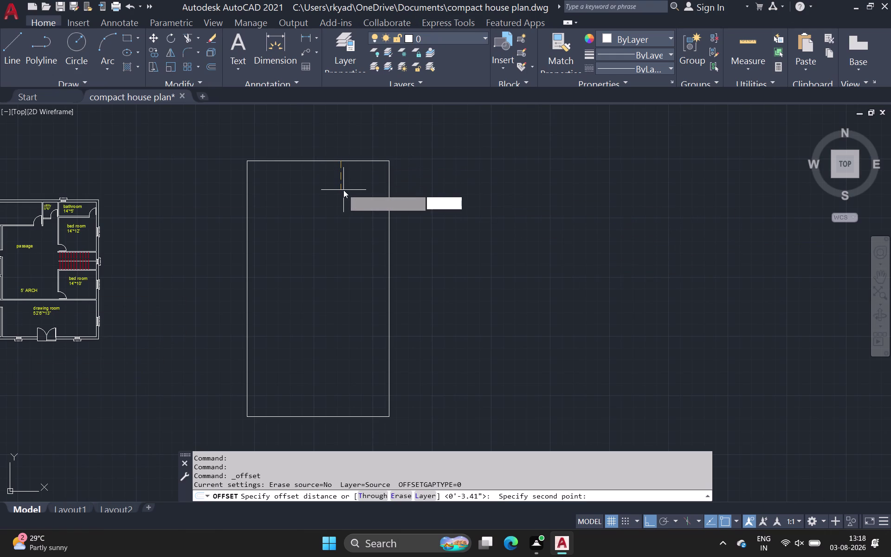
text(.5)
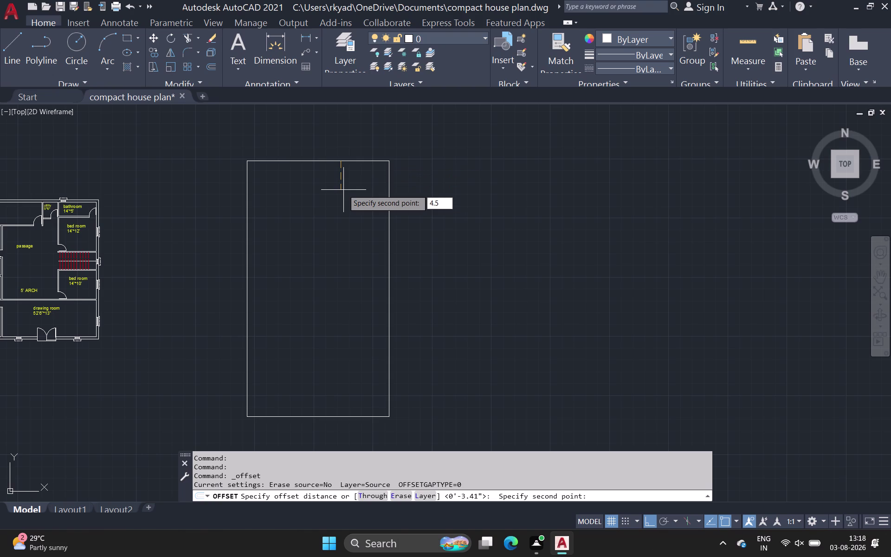
key(apostrophe)
key(Return)
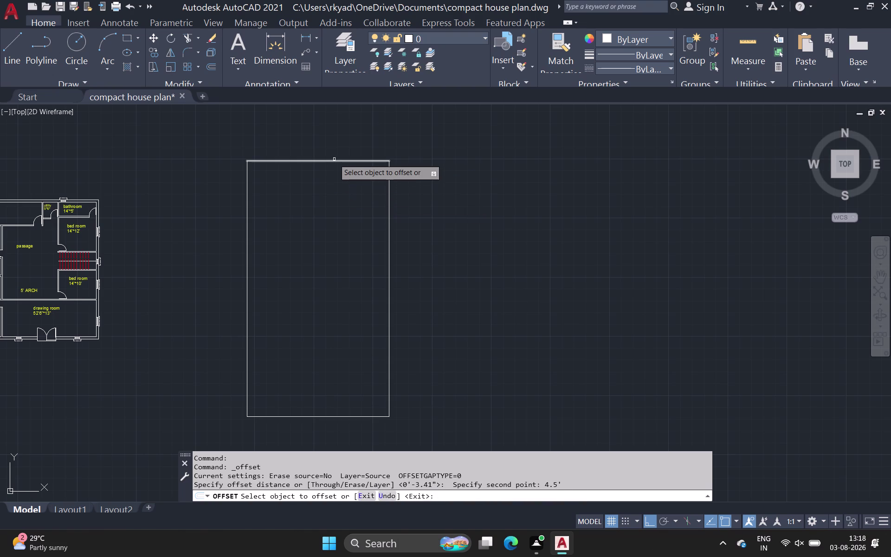
click(334, 159)
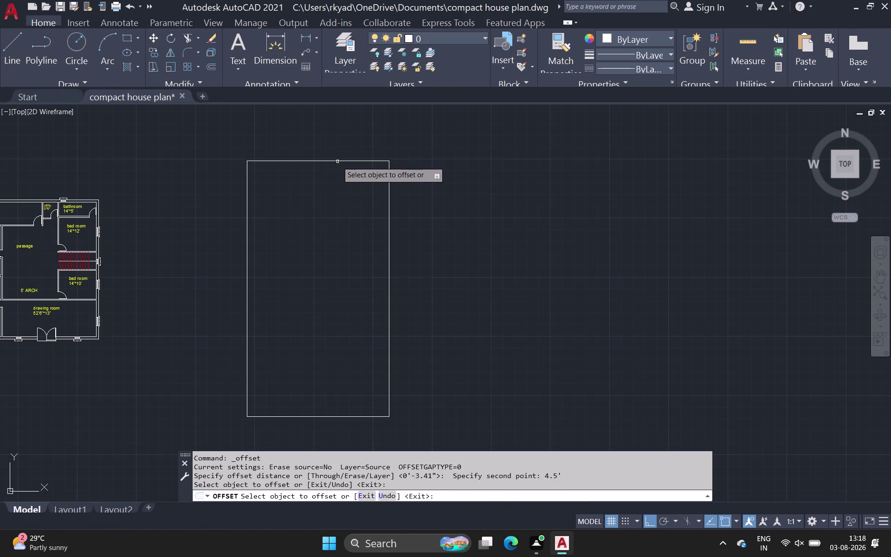
click(338, 161)
click(336, 171)
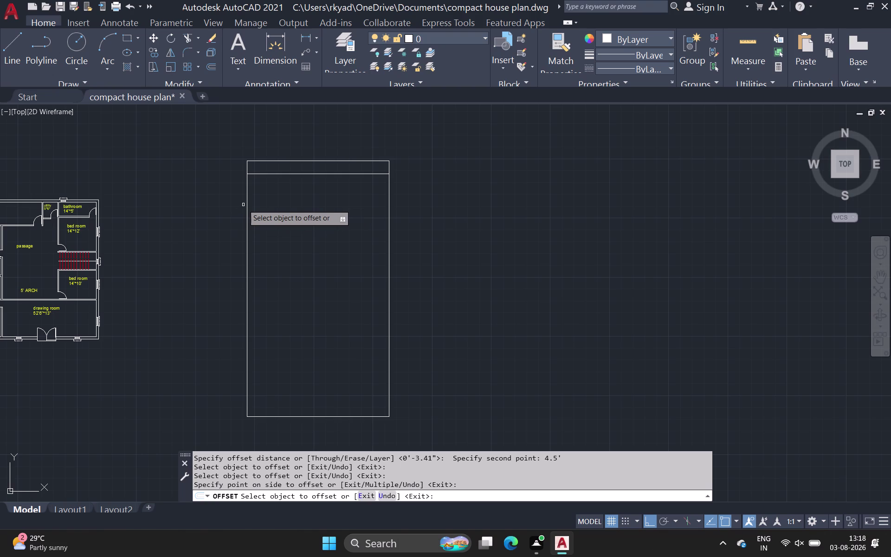
key(Escape)
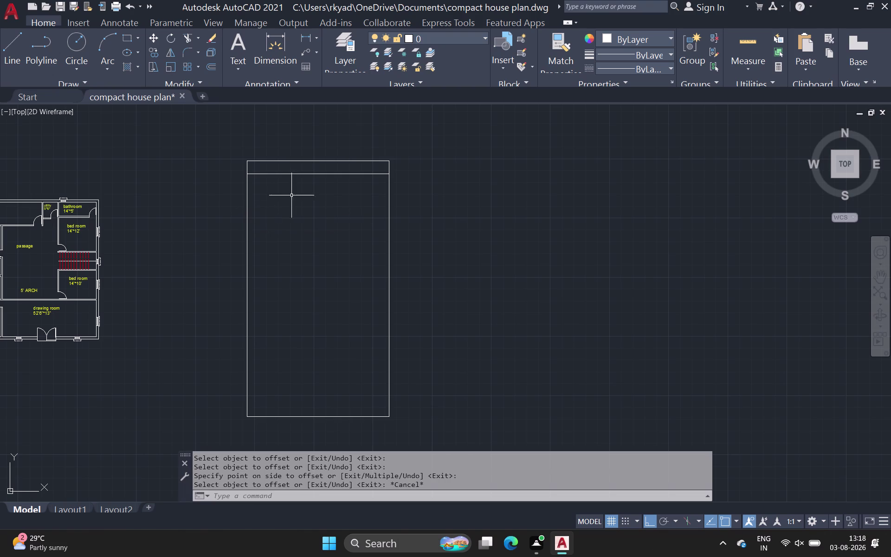
click(314, 174)
key(Delete)
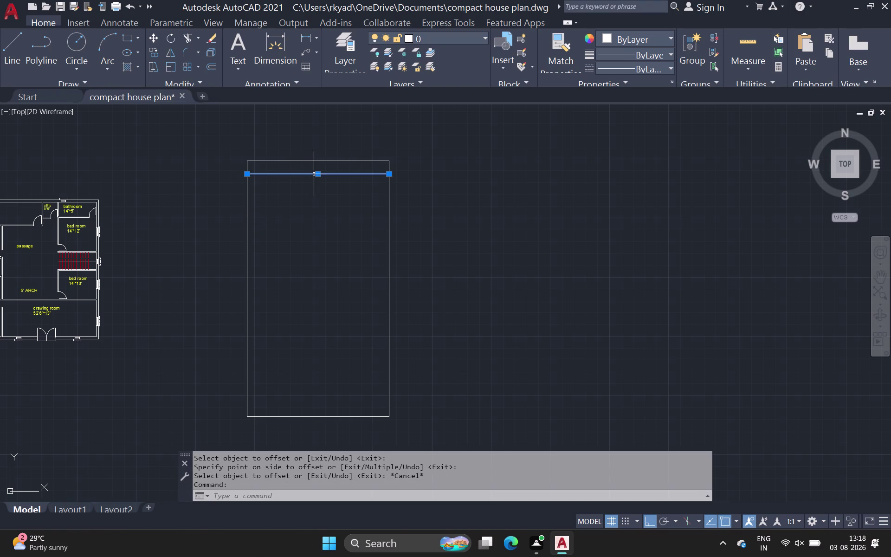
click(9, 45)
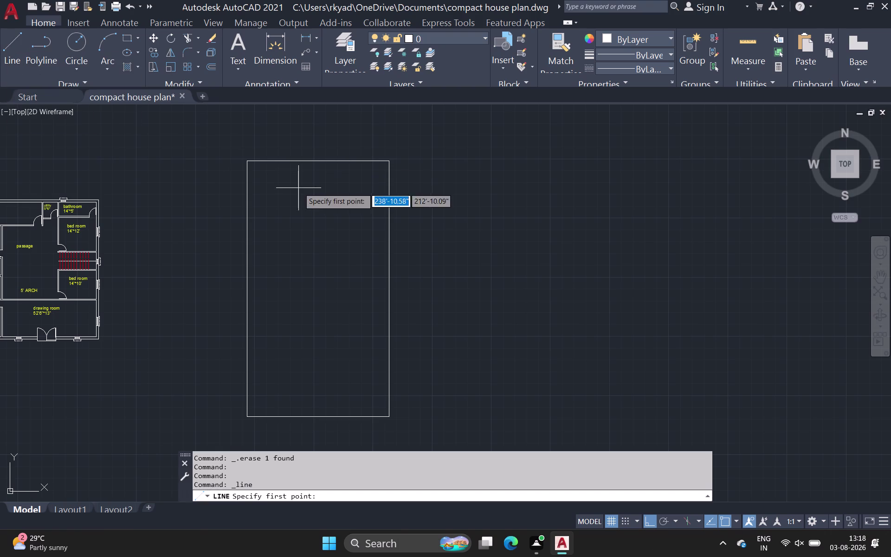
click(206, 66)
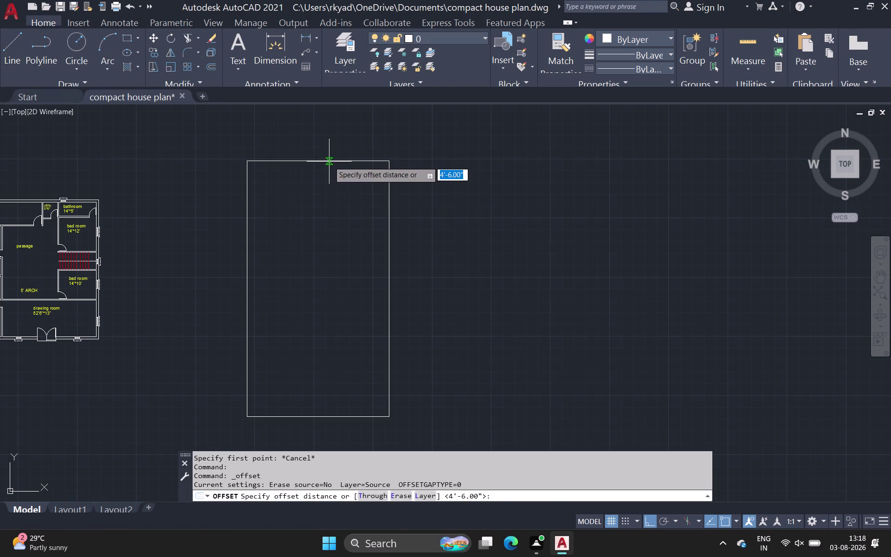
Set the offset distance to 4.5.
click(330, 161)
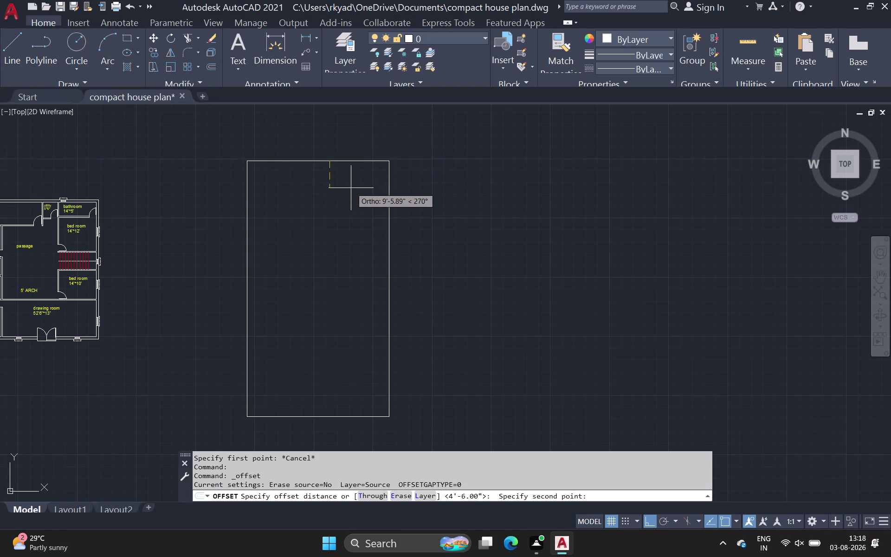
key(4)
text(.)
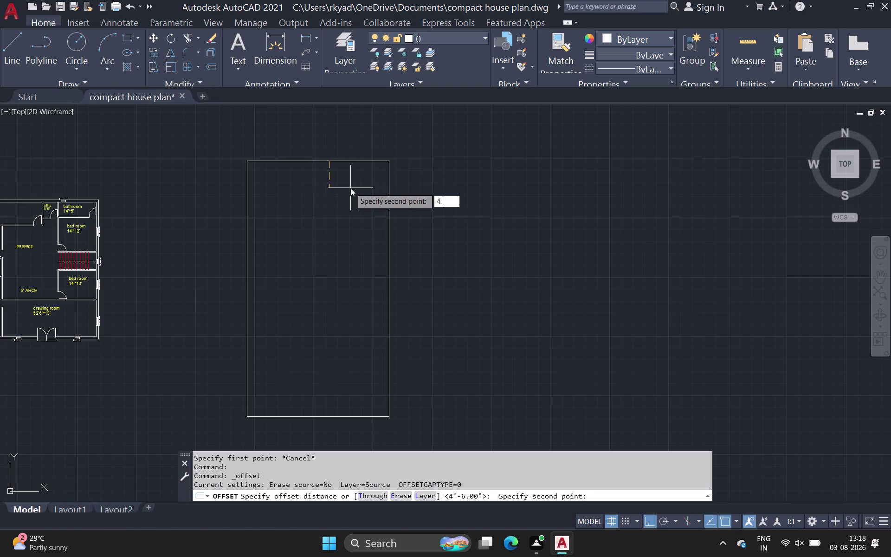
text(5)
key(space)
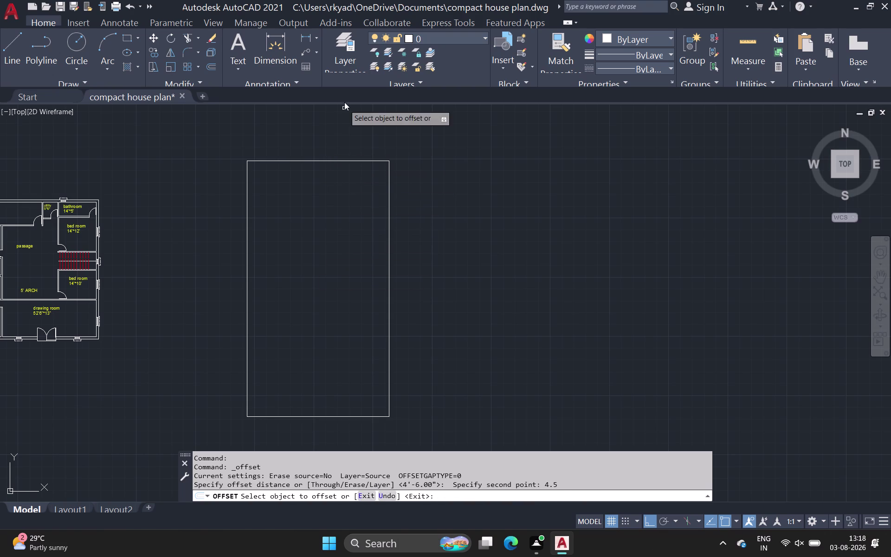
Offset the top, left and bottom edges inside the outline.
click(329, 161)
click(328, 172)
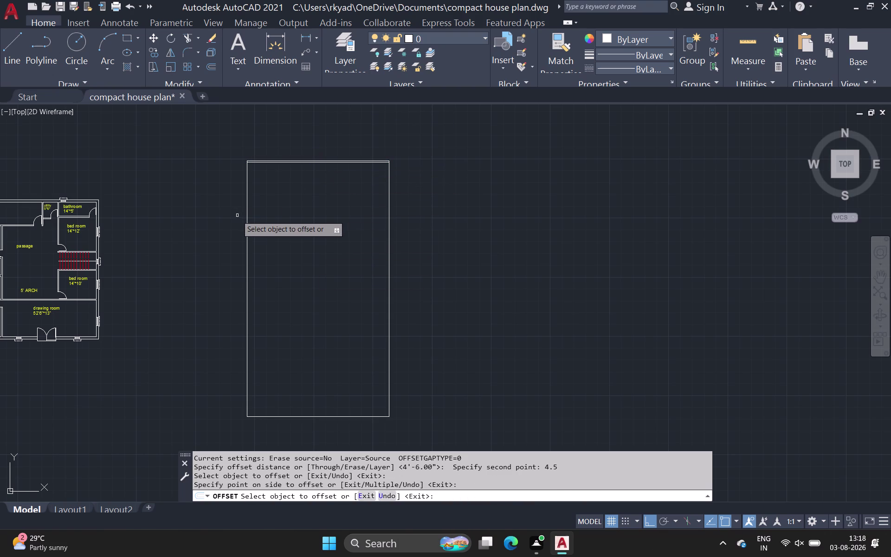
click(247, 210)
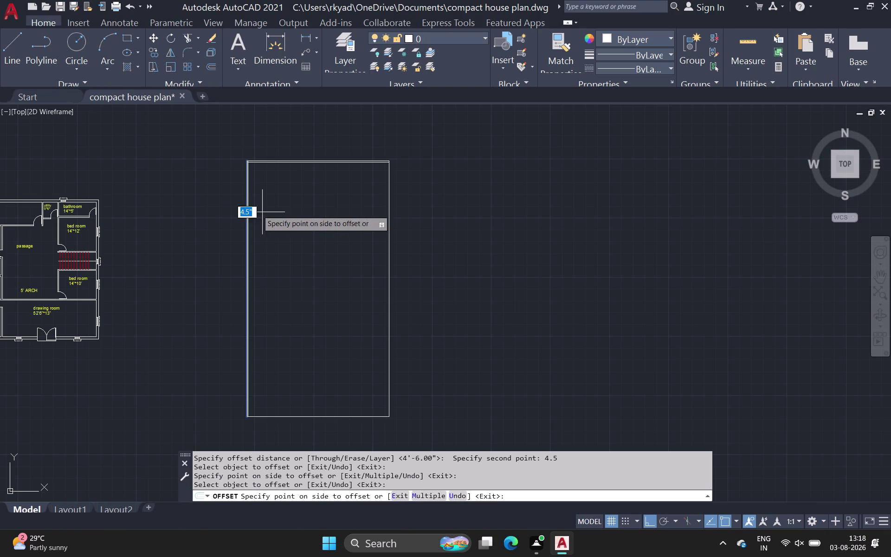
click(267, 213)
scroll(up, 3)
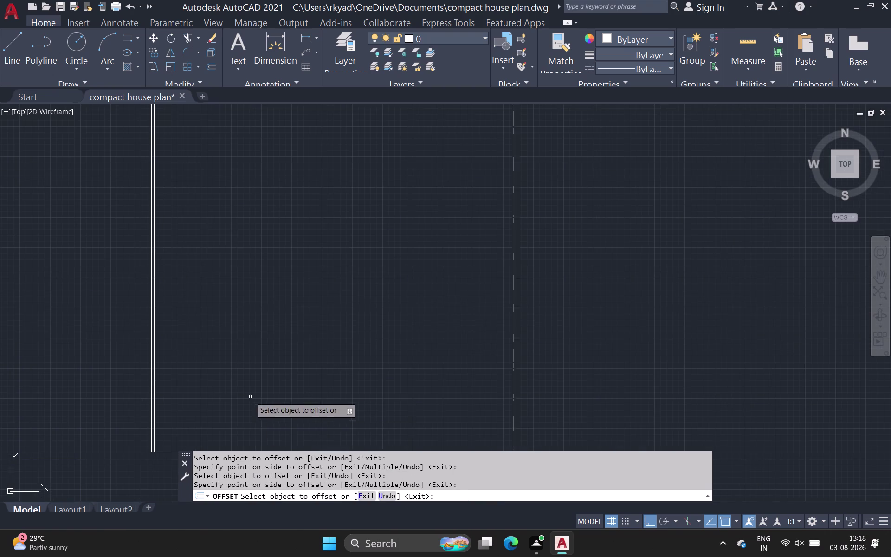
middle_drag(250, 397, 253, 294)
click(266, 347)
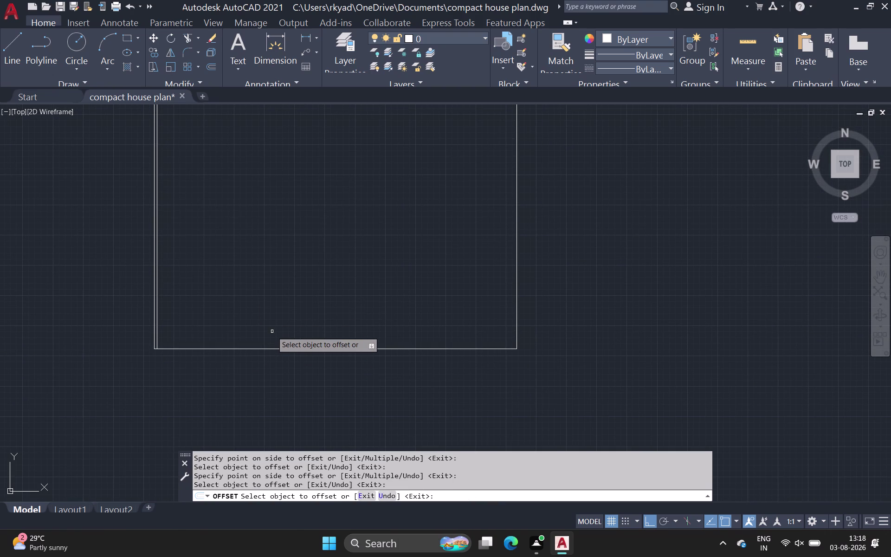
click(266, 350)
click(270, 341)
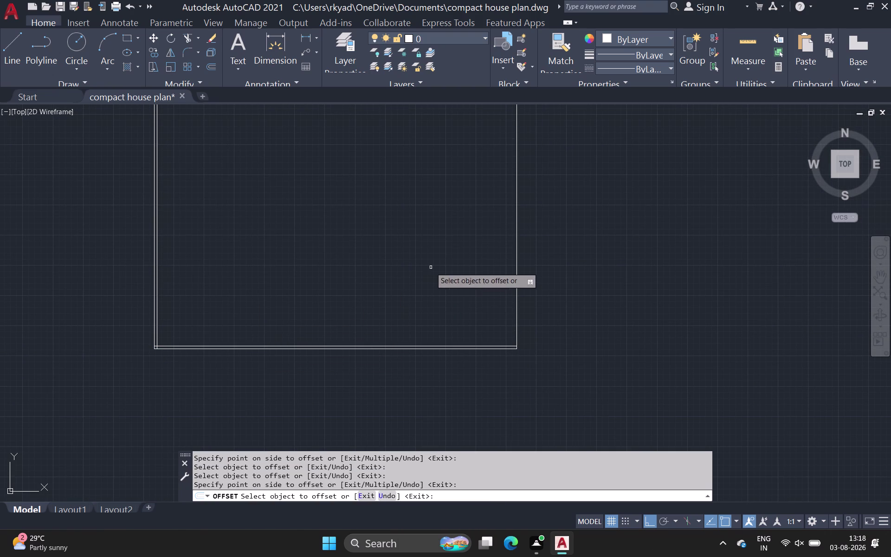
Offset the right edge inside, then restart the offset command.
click(516, 236)
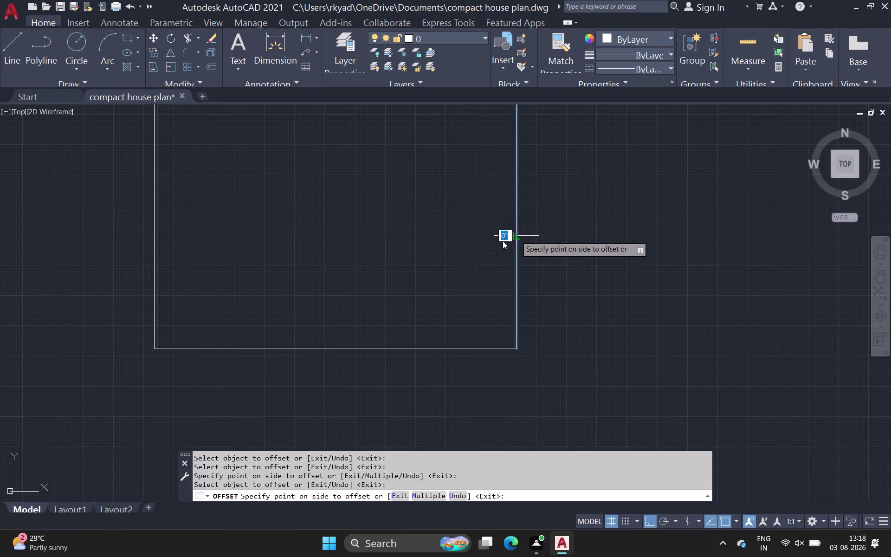
click(500, 242)
scroll(down, 3)
middle_drag(495, 244, 499, 371)
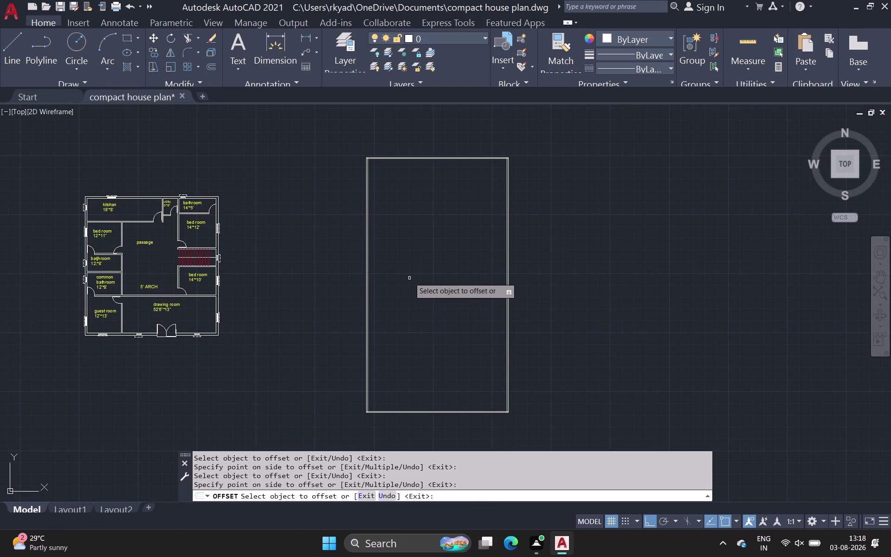
scroll(up, 3)
middle_drag(401, 252, 331, 286)
scroll(down, 3)
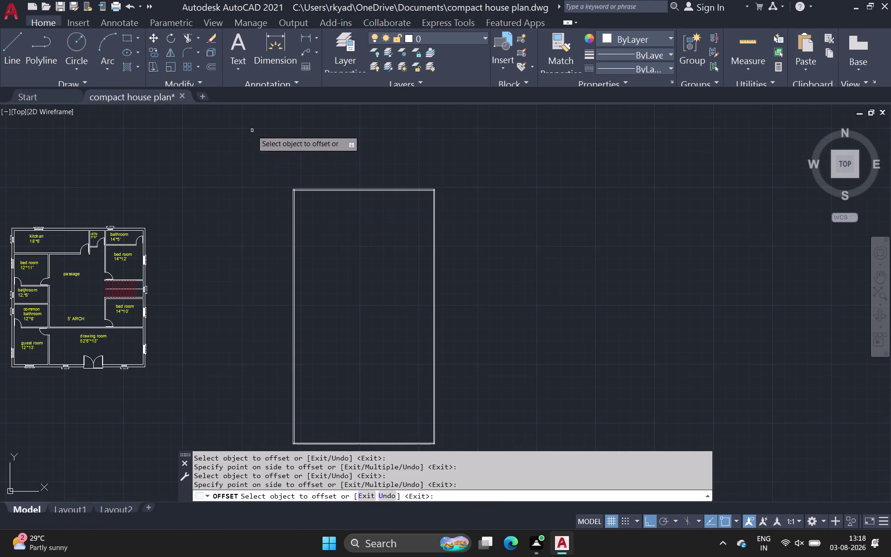
key(space)
key(space)
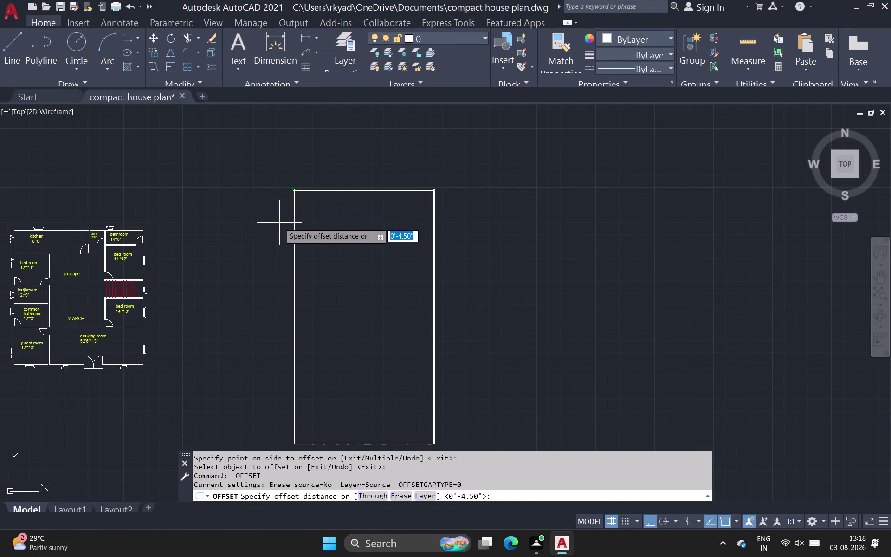
middle_drag(333, 240, 237, 203)
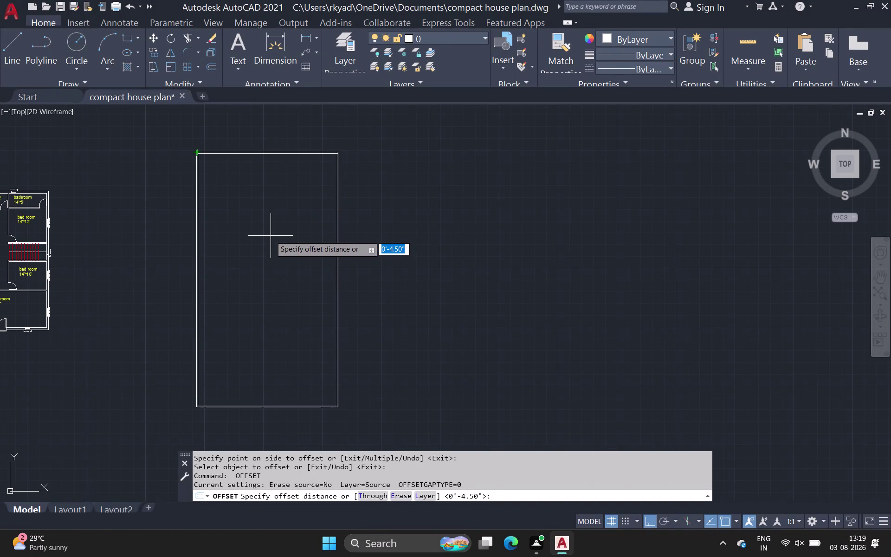
scroll(up, 3)
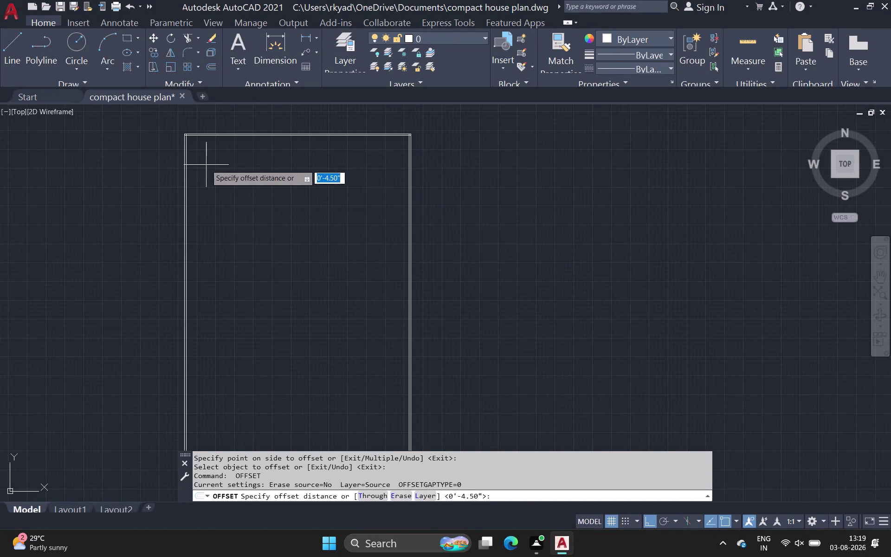
click(185, 33)
Trim the overshooting line ends at the outline's top-left corner.
scroll(up, 3)
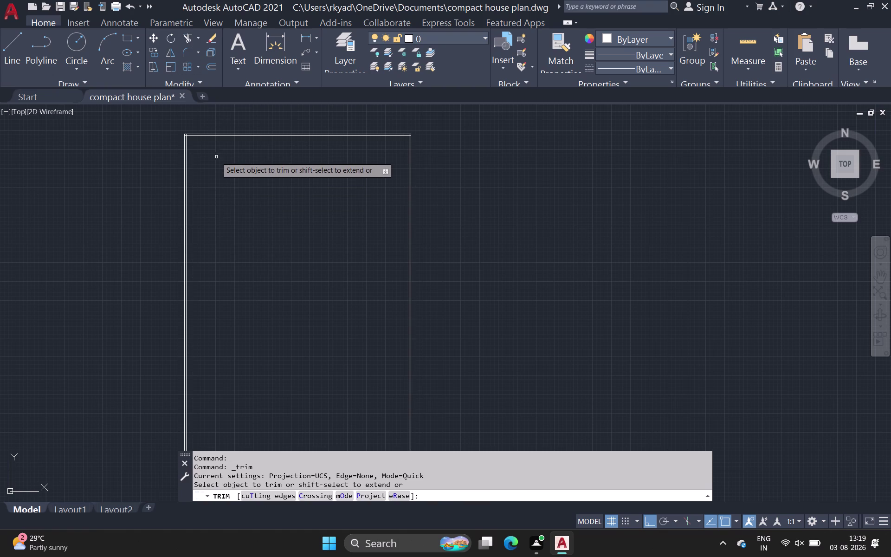
scroll(up, 3)
middle_drag(199, 155, 248, 335)
scroll(up, 3)
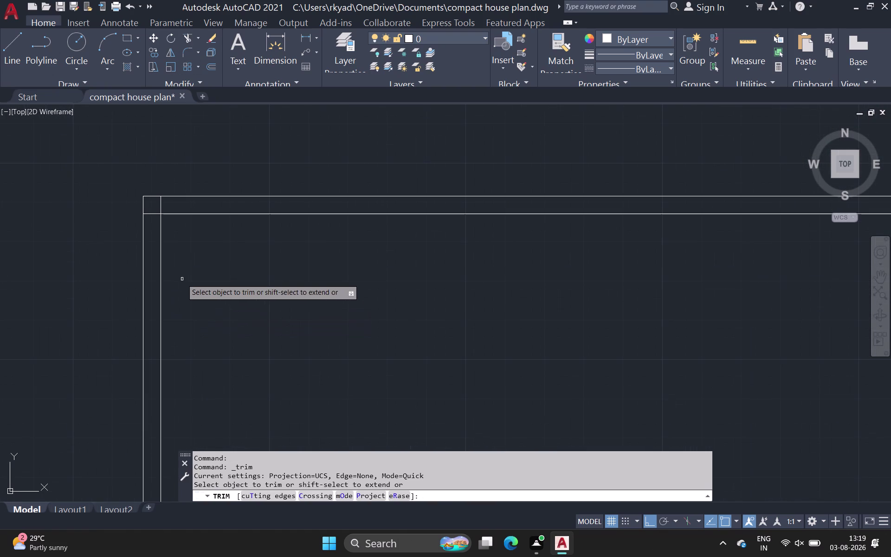
drag(147, 223, 149, 218)
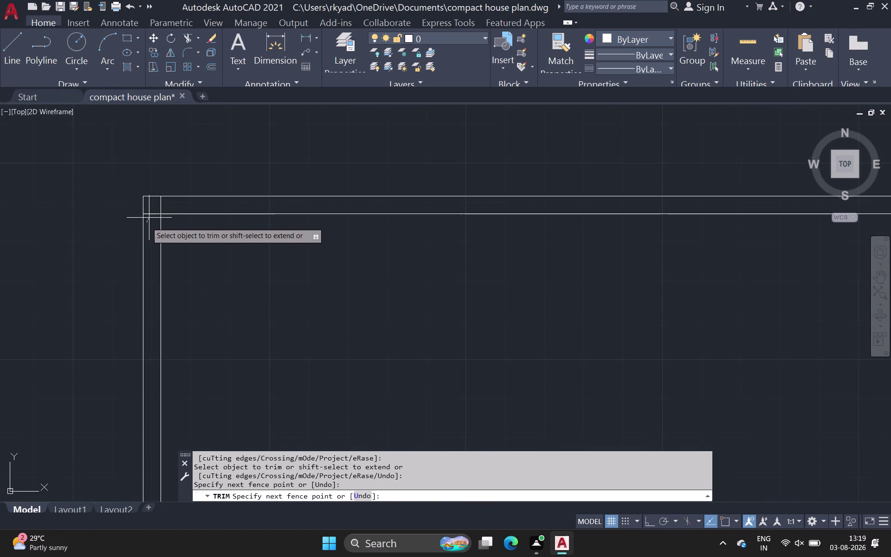
drag(149, 218, 159, 201)
click(161, 201)
Trim the crossing line ends at the top-right corner of the double outline.
scroll(down, 3)
middle_drag(238, 227, 0, 167)
scroll(down, 3)
middle_drag(458, 190, 327, 288)
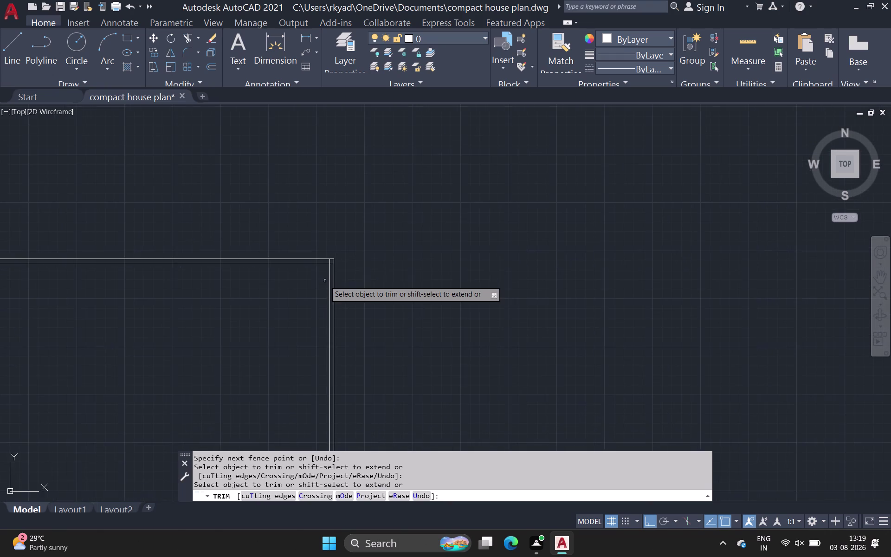
scroll(up, 3)
drag(288, 227, 295, 227)
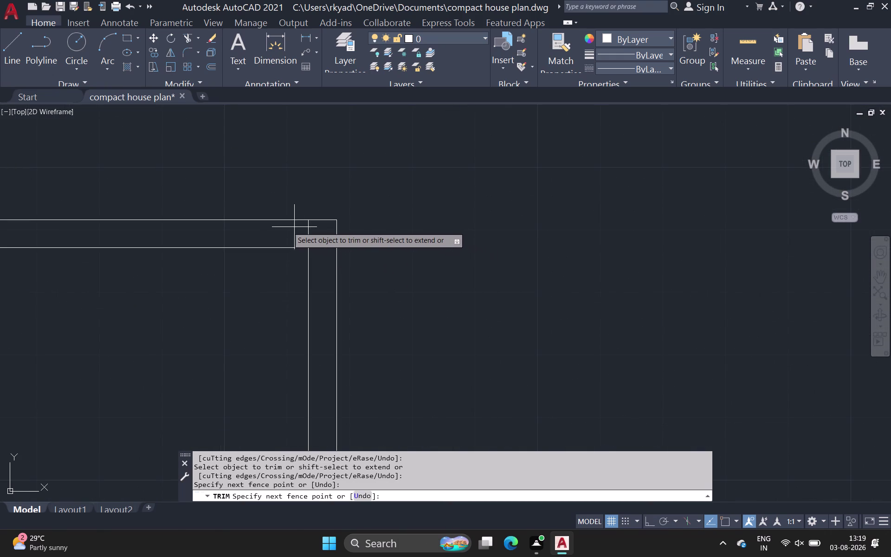
drag(294, 227, 323, 265)
Trim the overshooting line ends at the bottom-right corner.
scroll(down, 3)
middle_drag(346, 249, 407, 141)
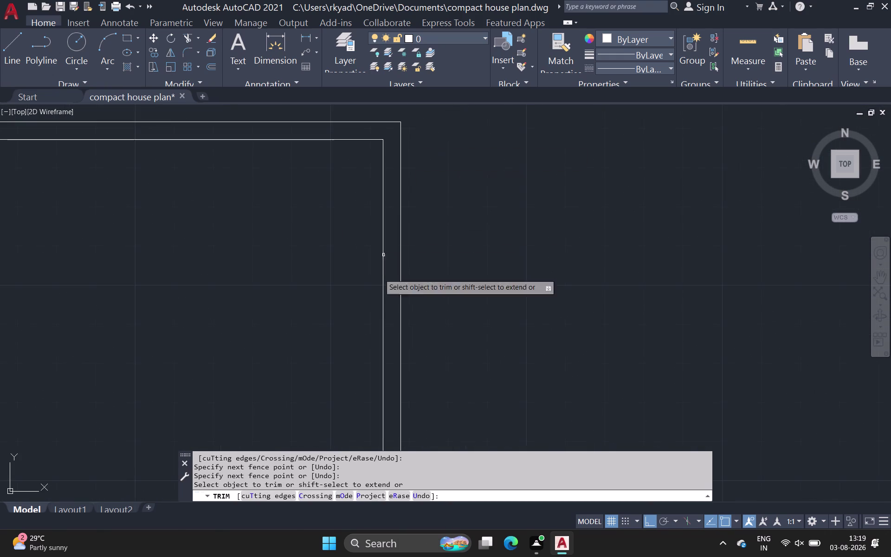
scroll(down, 3)
middle_drag(319, 350, 379, 112)
scroll(down, 3)
middle_drag(328, 338, 349, 45)
scroll(down, 3)
scroll(down, 3)
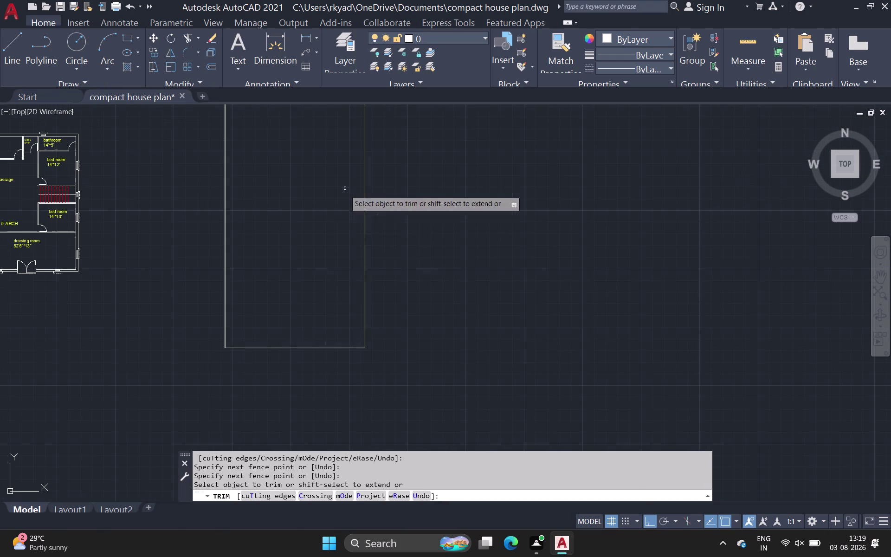
scroll(up, 3)
scroll(up, 3)
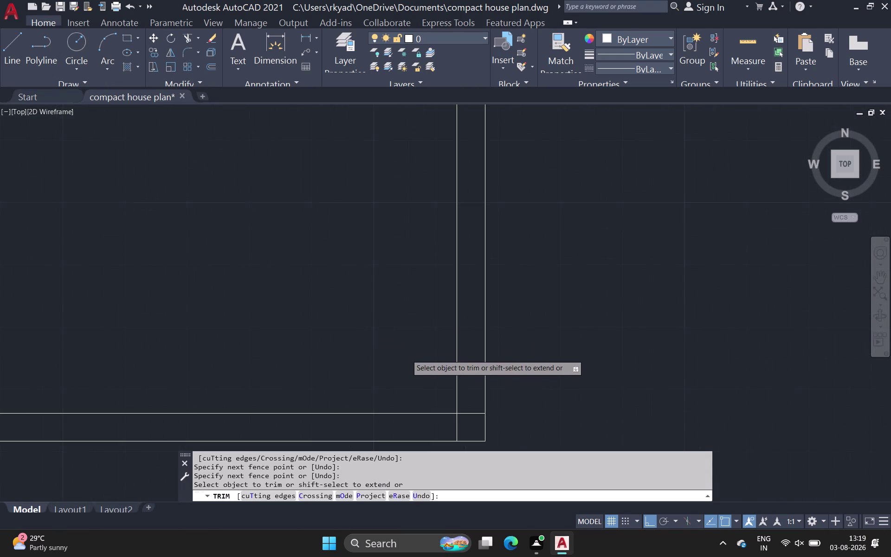
middle_drag(407, 355, 290, 8)
scroll(down, 3)
middle_drag(344, 137, 325, 228)
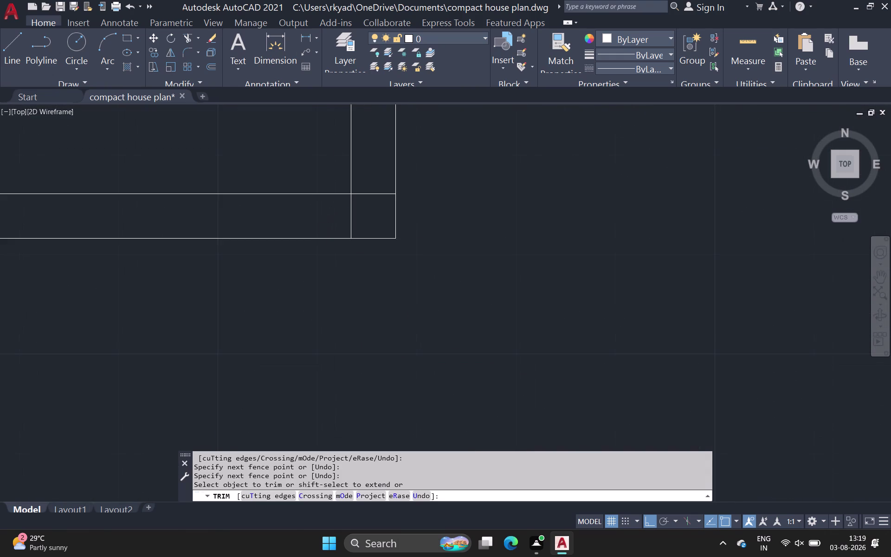
drag(337, 218, 370, 190)
Trim the overshooting line ends at the bottom-left corner.
scroll(down, 3)
middle_drag(351, 215, 708, 104)
middle_drag(0, 192, 472, 254)
scroll(down, 3)
scroll(down, 3)
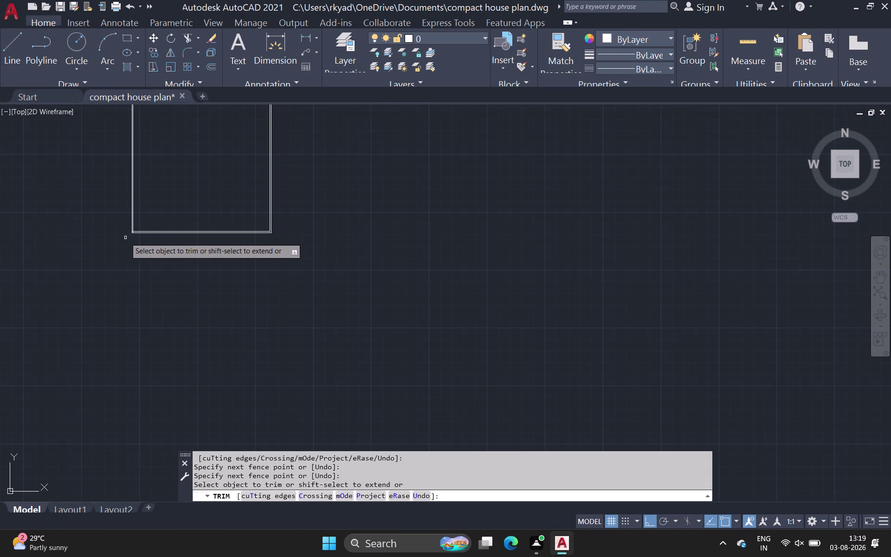
scroll(up, 3)
scroll(up, 3)
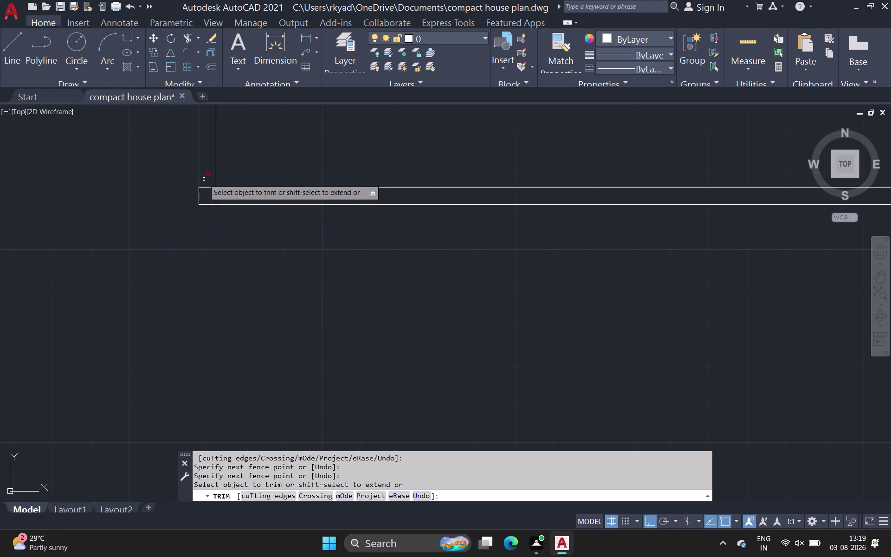
drag(206, 181, 226, 200)
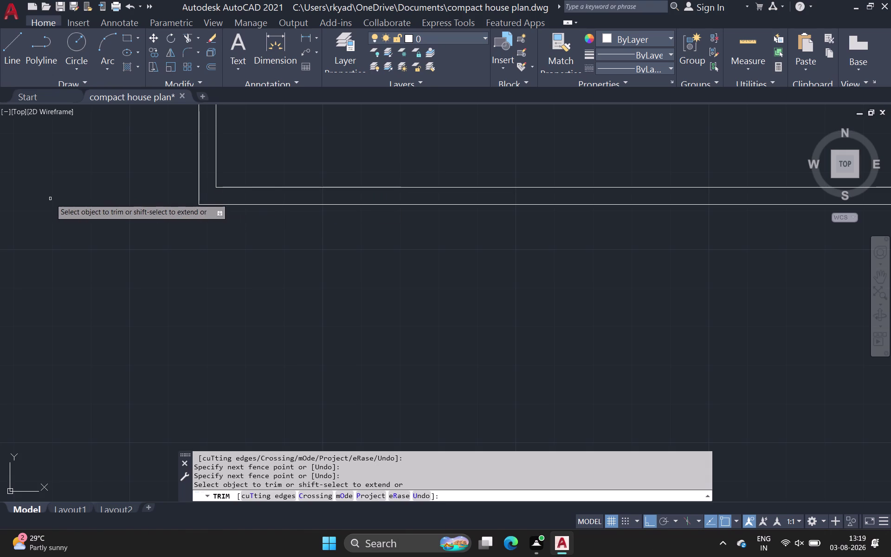
scroll(down, 3)
middle_drag(416, 195, 306, 448)
scroll(down, 3)
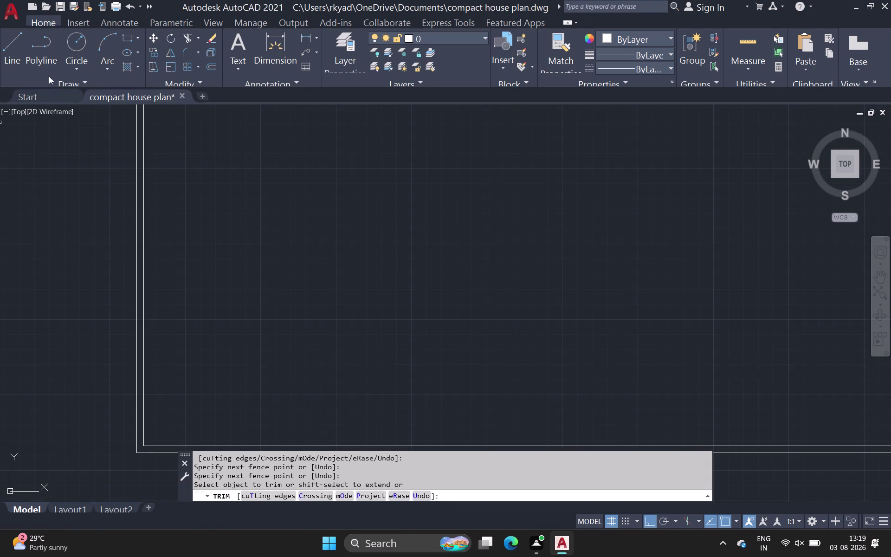
click(214, 66)
scroll(down, 3)
Set the offset distance to 5 feet.
middle_drag(252, 191, 94, 422)
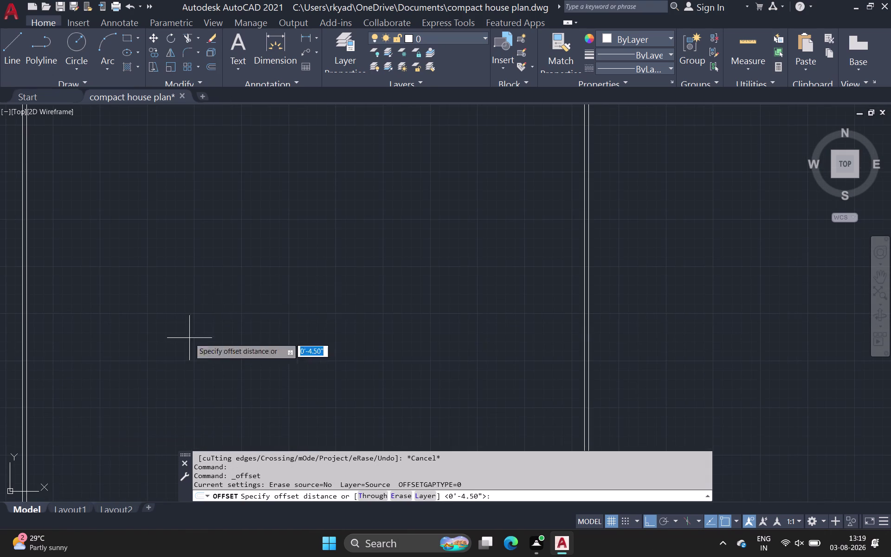
scroll(up, 3)
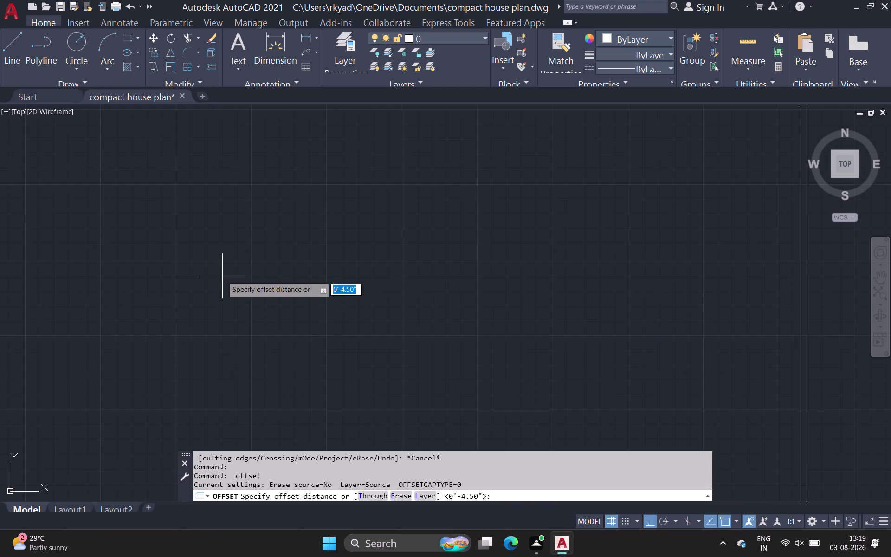
middle_drag(219, 271, 213, 453)
middle_drag(220, 268, 258, 556)
scroll(down, 3)
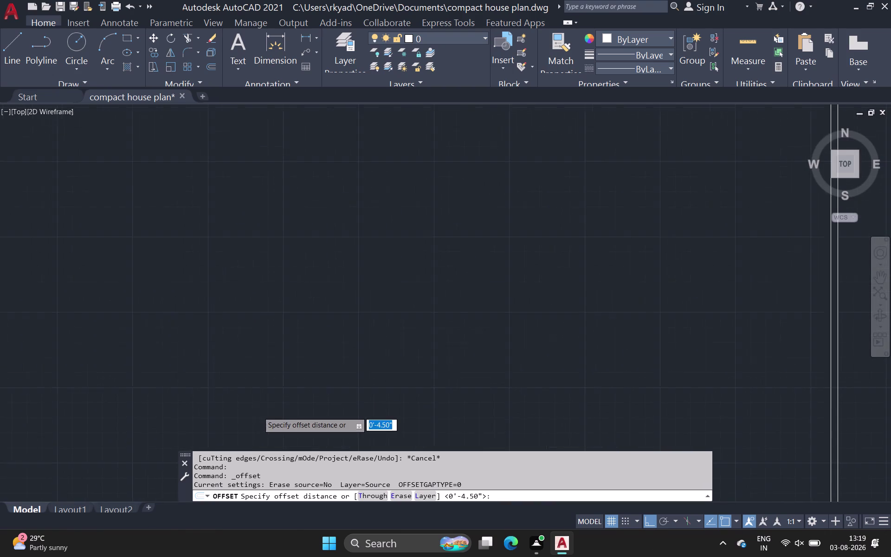
scroll(down, 3)
scroll(up, 3)
scroll(up, 3)
click(273, 264)
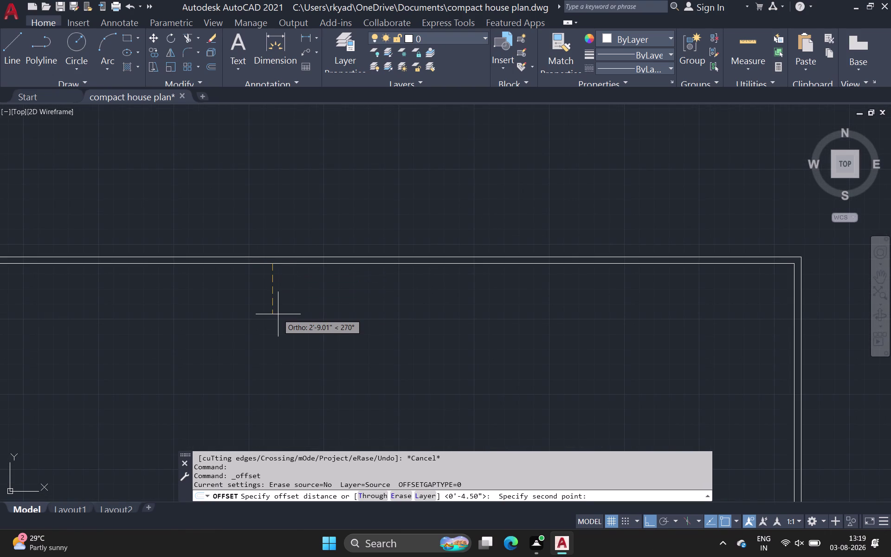
text(5)
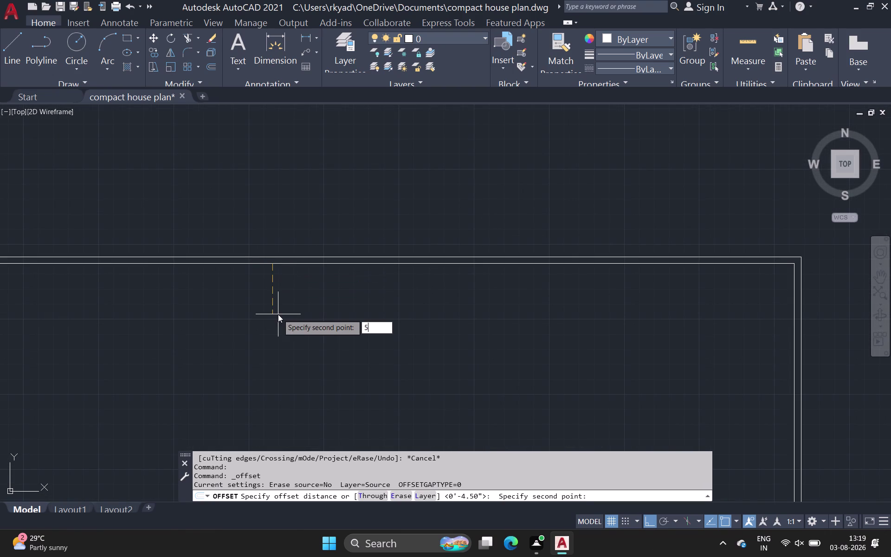
text(')
key(Return)
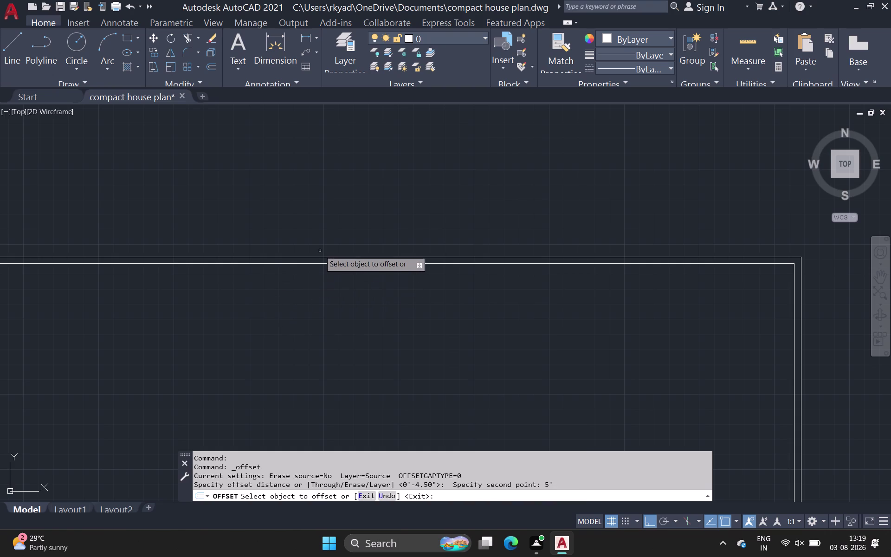
Offset the inner top, left and right wall lines 5 feet inward.
click(320, 264)
click(317, 324)
scroll(down, 3)
middle_drag(322, 330, 327, 289)
scroll(up, 3)
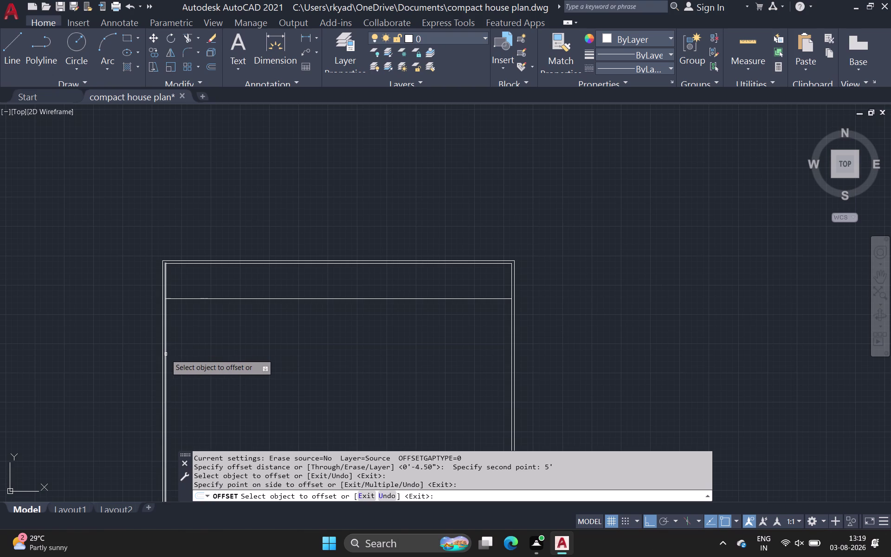
click(166, 354)
click(184, 354)
scroll(down, 3)
middle_drag(362, 359, 189, 307)
scroll(up, 3)
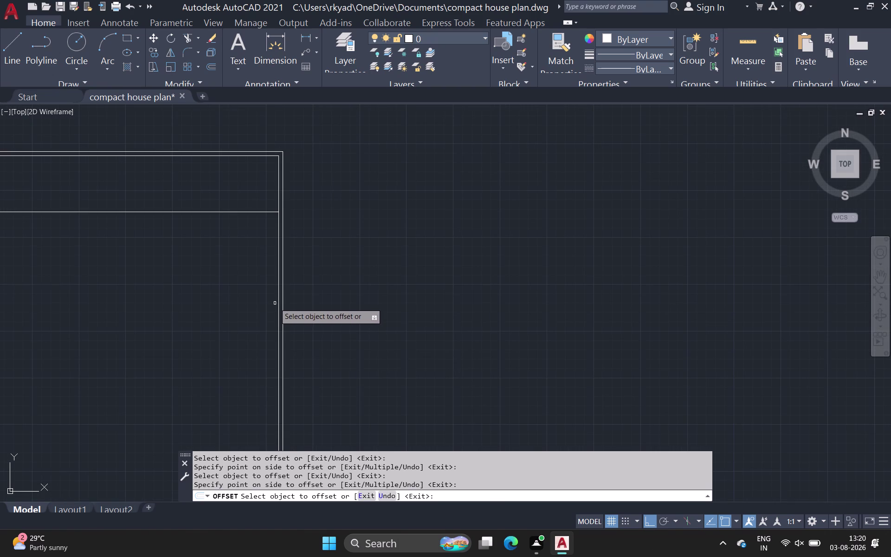
click(278, 301)
click(262, 305)
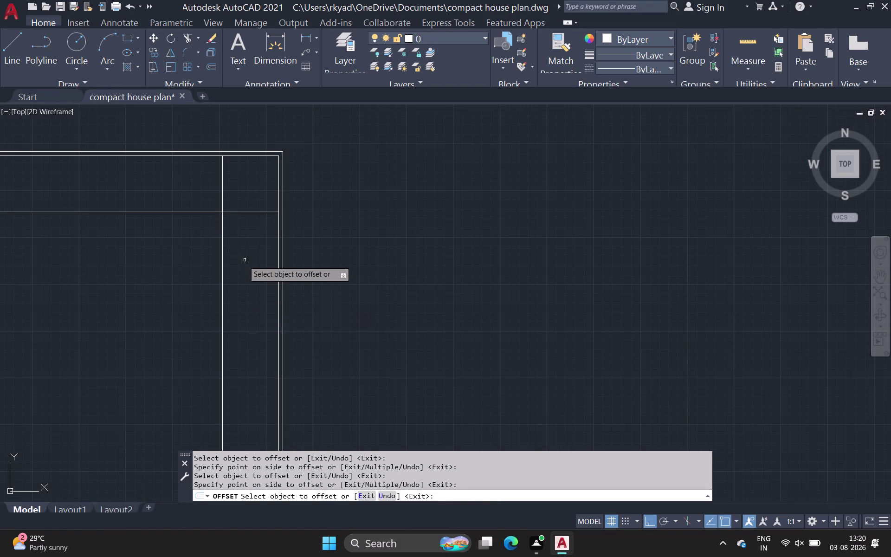
key(space)
Enter a new offset distance of '9n'.
key(space)
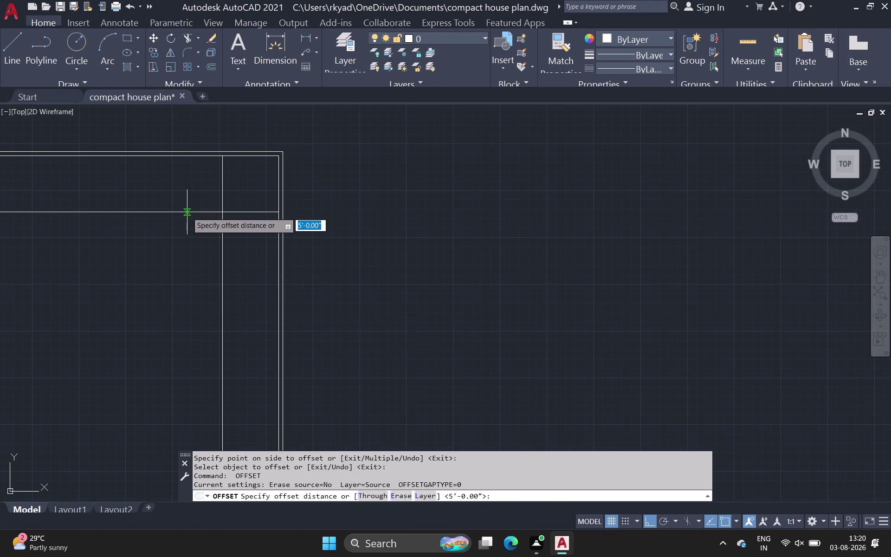
click(187, 212)
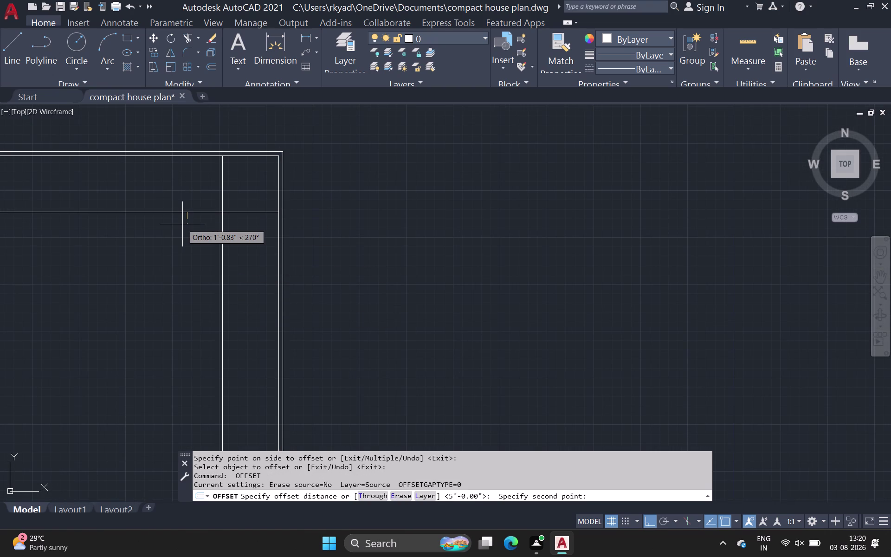
text(9n)
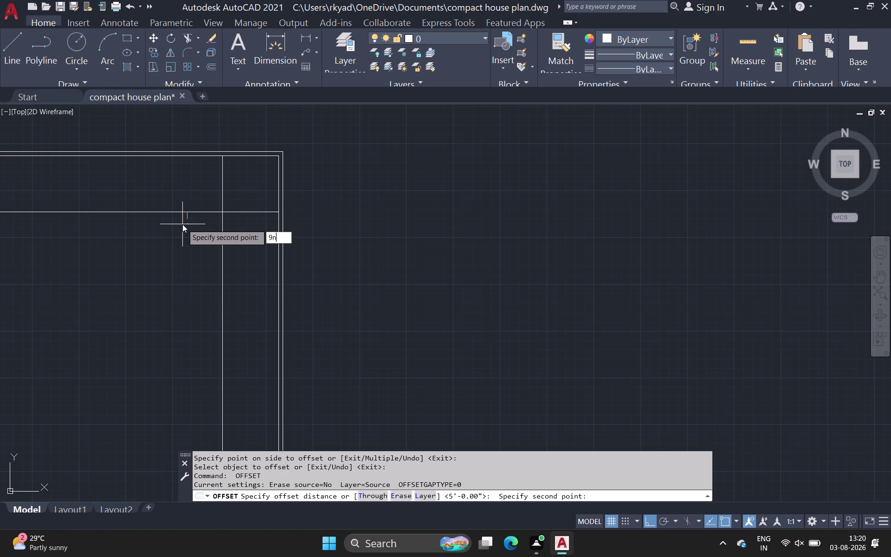
key(Return)
key(space)
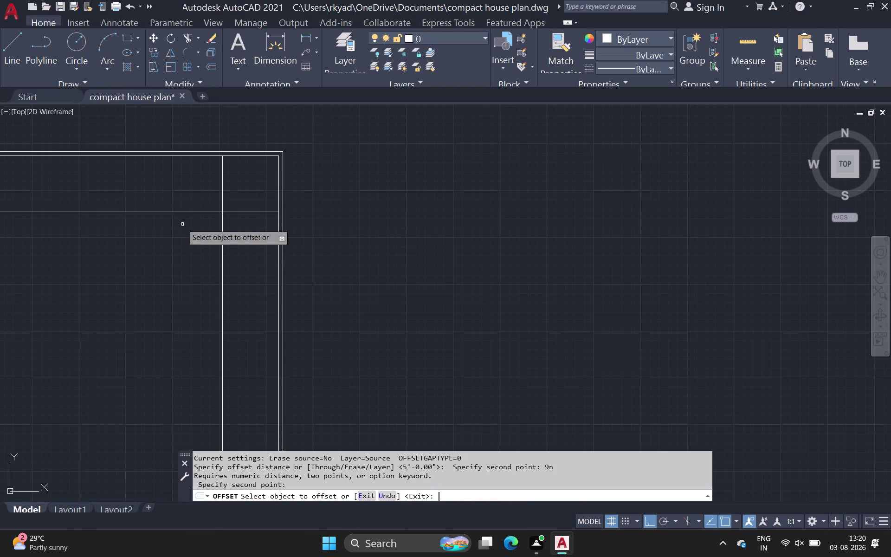
Offset wall lines inward, placing a copy below the 5-foot top-wall offset and another at the left.
click(188, 212)
click(186, 244)
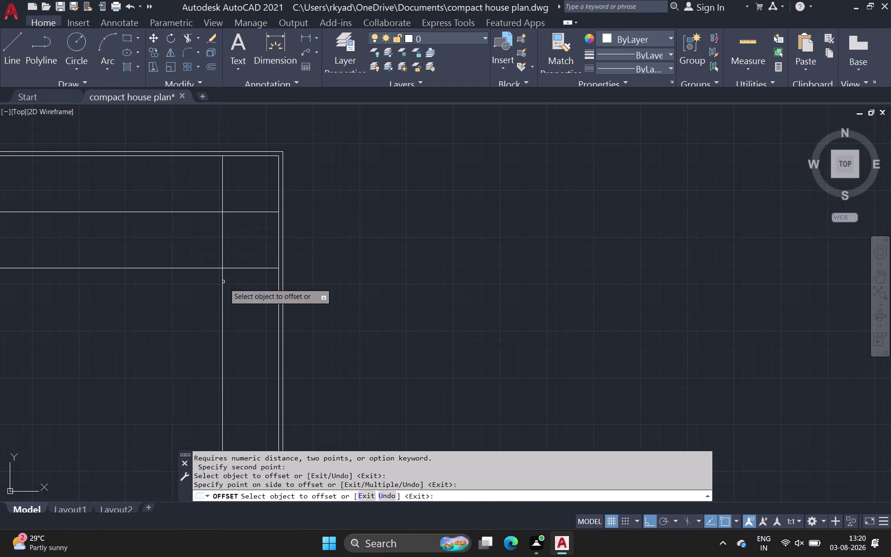
drag(223, 293, 217, 297)
click(182, 307)
scroll(down, 3)
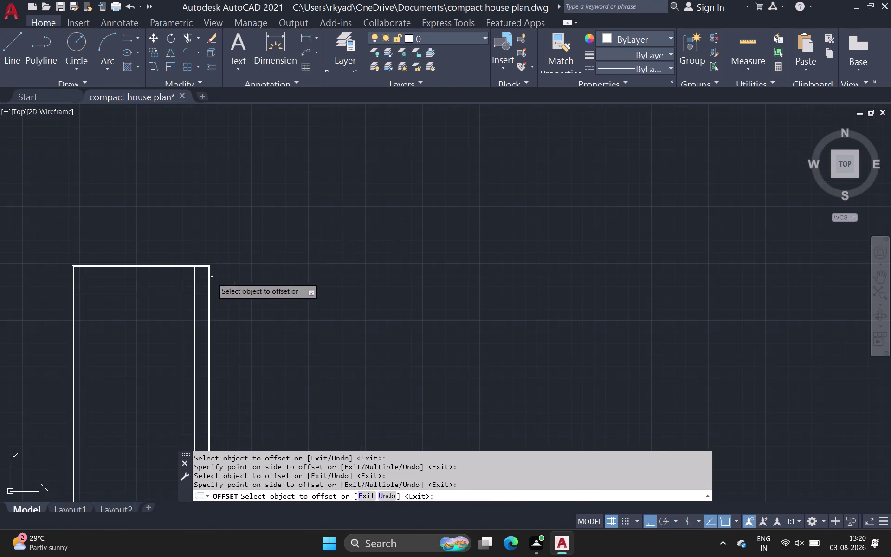
click(86, 351)
click(96, 352)
scroll(down, 3)
middle_drag(136, 348, 136, 348)
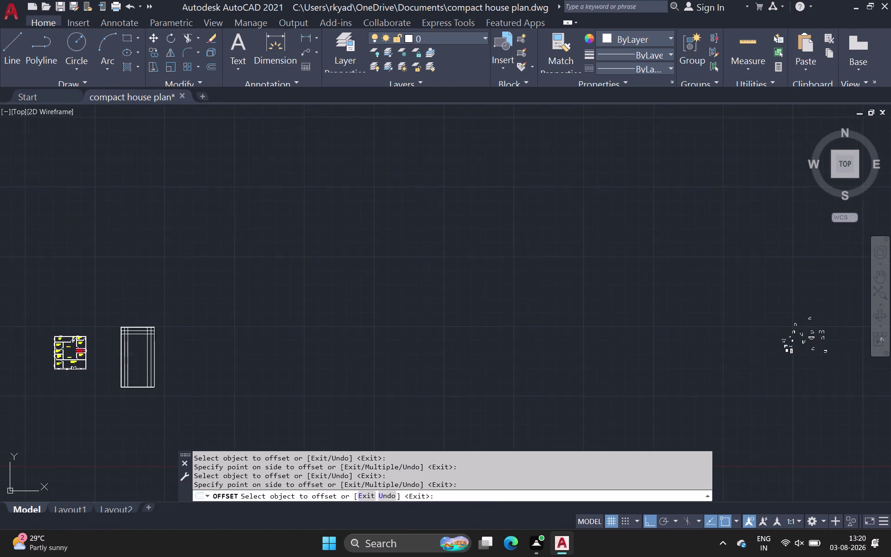
Trim the overshooting inner line ends along the top and at the top-left corner.
middle_drag(136, 348, 139, 307)
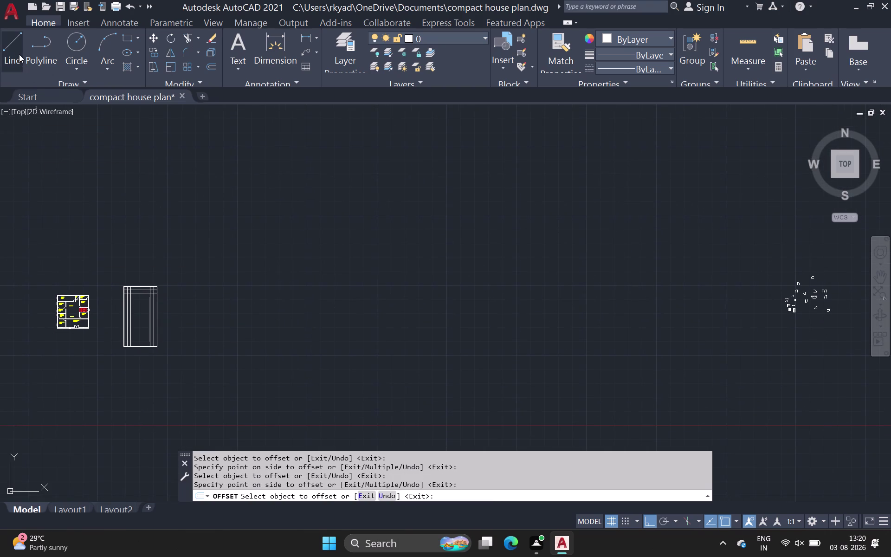
click(18, 53)
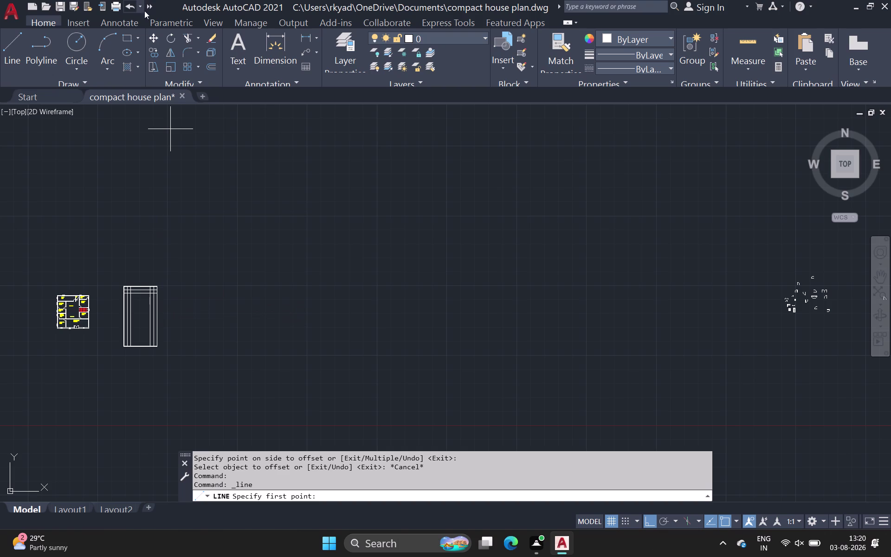
click(186, 35)
scroll(up, 3)
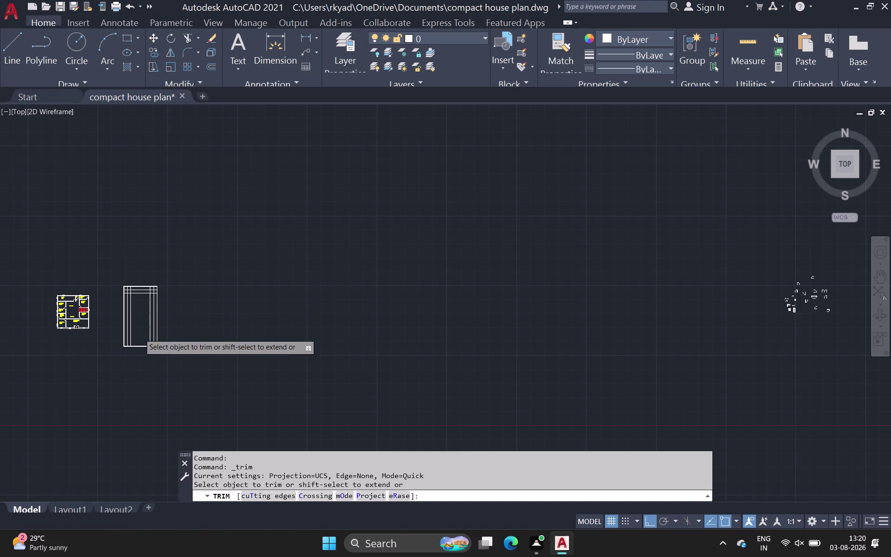
scroll(up, 3)
middle_drag(109, 243, 139, 435)
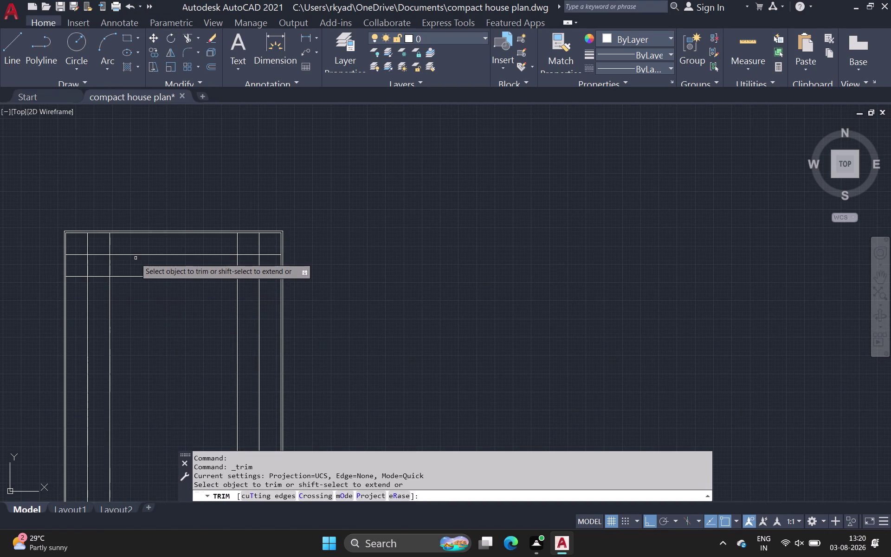
drag(269, 244, 234, 246)
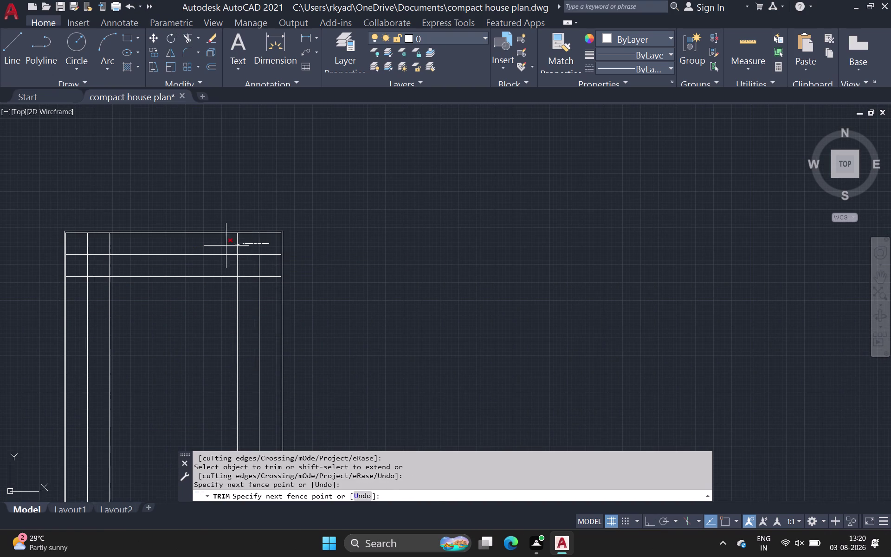
drag(234, 246, 222, 246)
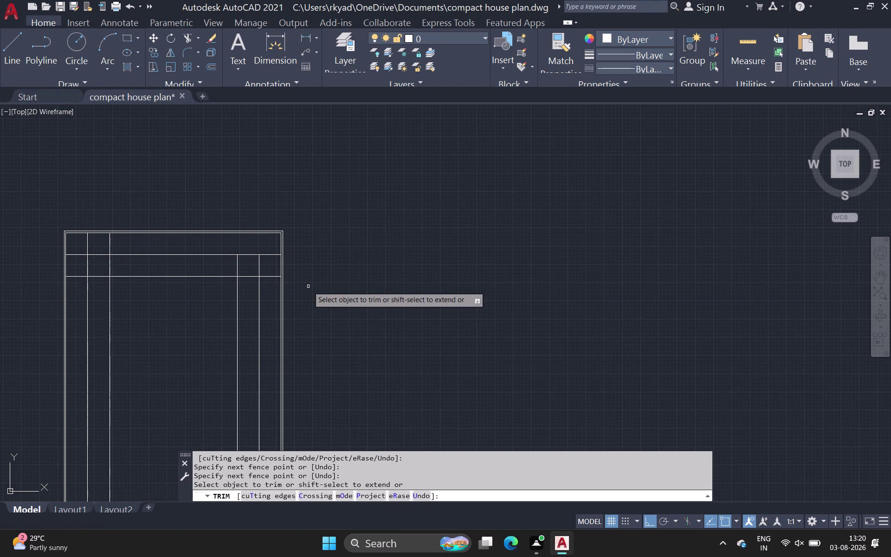
drag(119, 244, 88, 247)
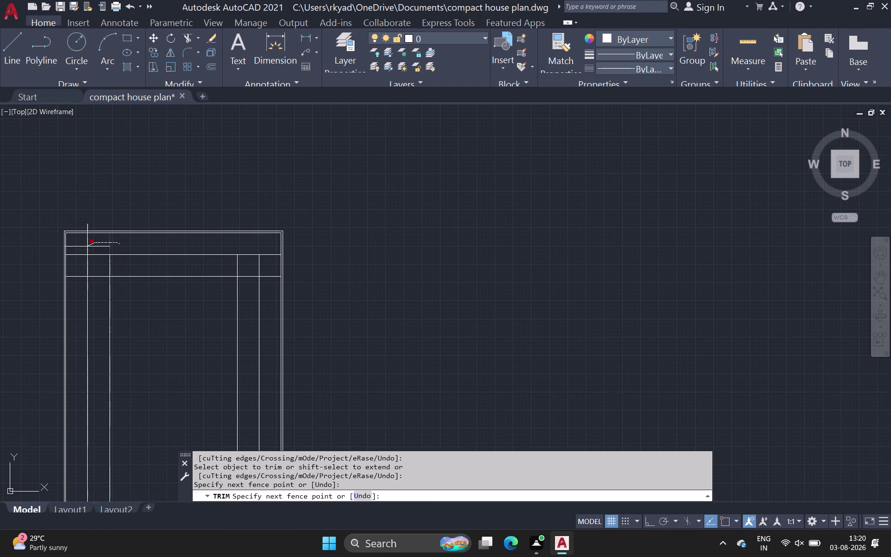
drag(87, 246, 71, 294)
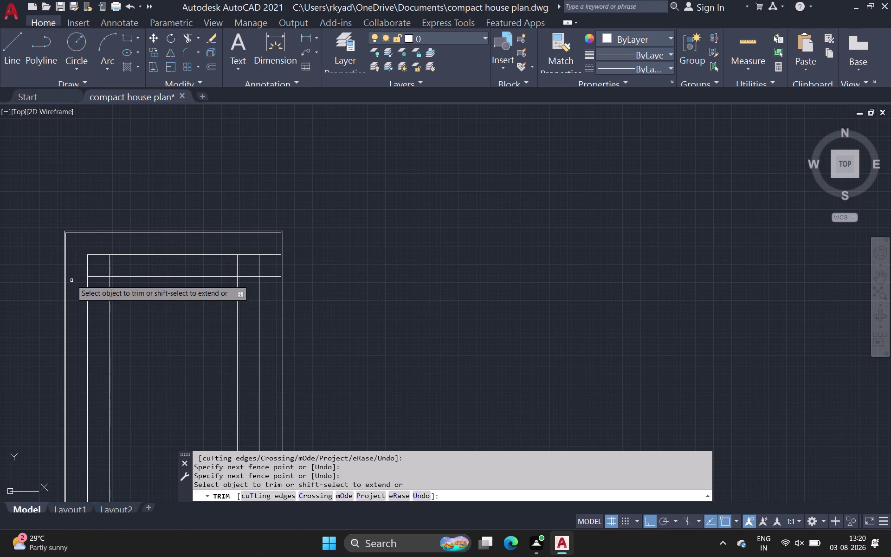
Remove the leftover wall segments and line ends at the top-left inner corner.
scroll(down, 3)
middle_drag(135, 391, 133, 365)
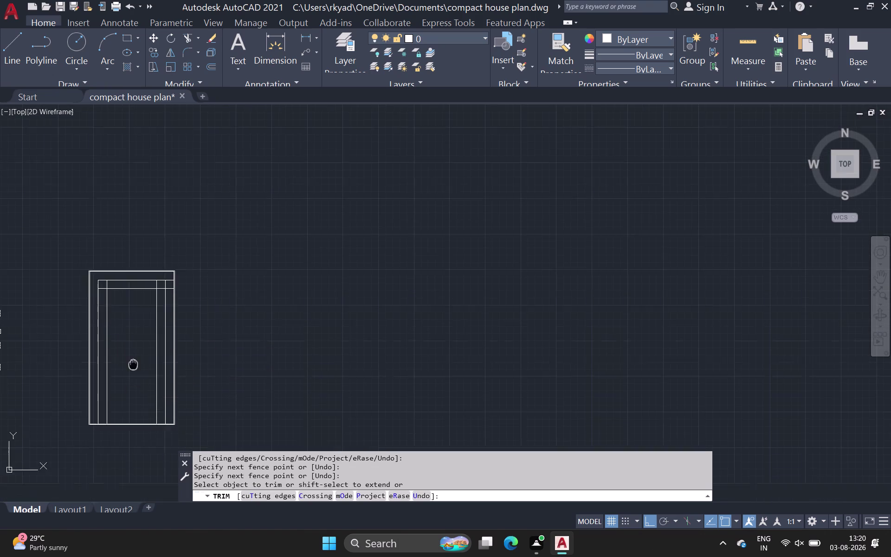
middle_drag(133, 364, 133, 343)
scroll(up, 3)
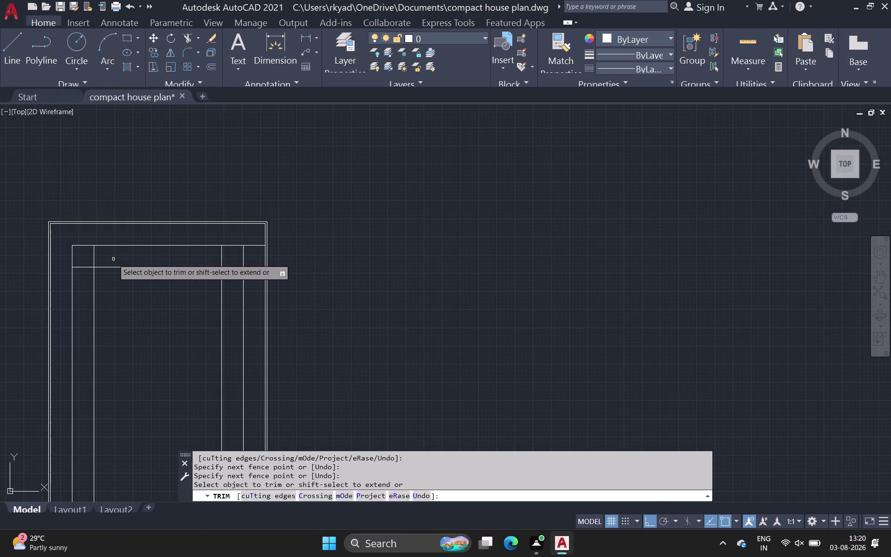
click(83, 270)
click(84, 266)
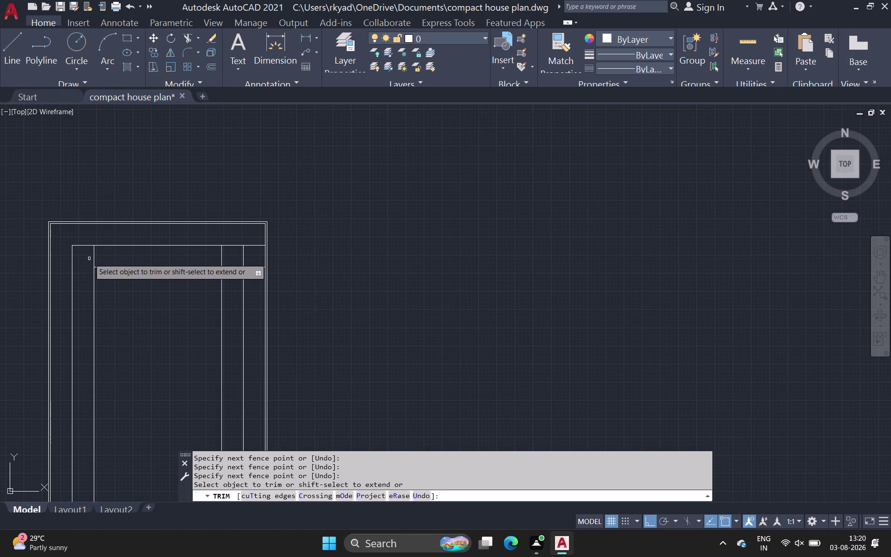
click(97, 253)
drag(98, 253, 90, 256)
drag(91, 254, 96, 254)
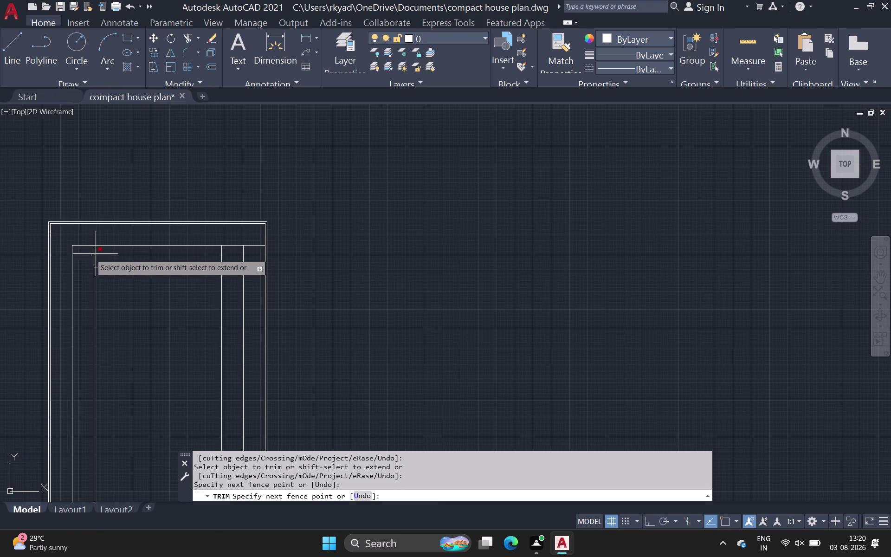
drag(95, 254, 100, 252)
Trim the remaining overshooting line ends at the right corner.
middle_drag(104, 254, 22, 230)
scroll(down, 3)
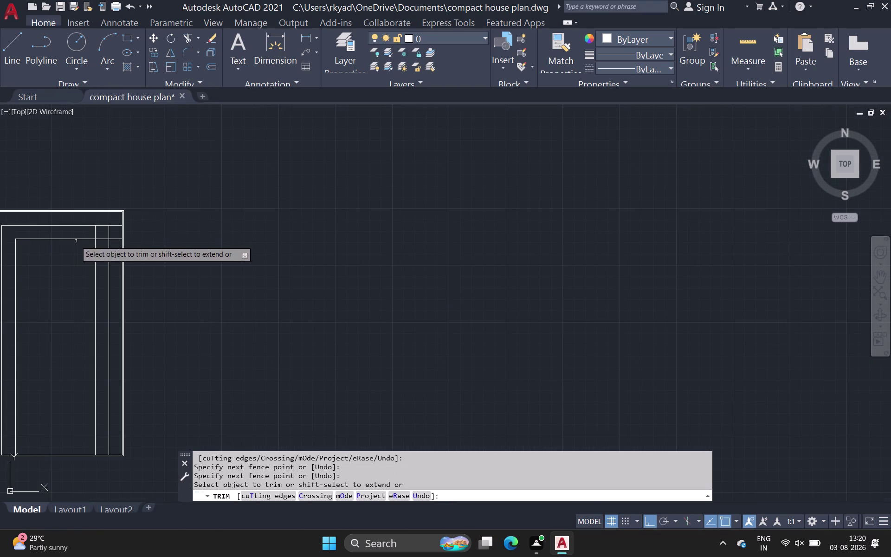
scroll(up, 3)
drag(123, 196, 124, 271)
drag(52, 219, 73, 228)
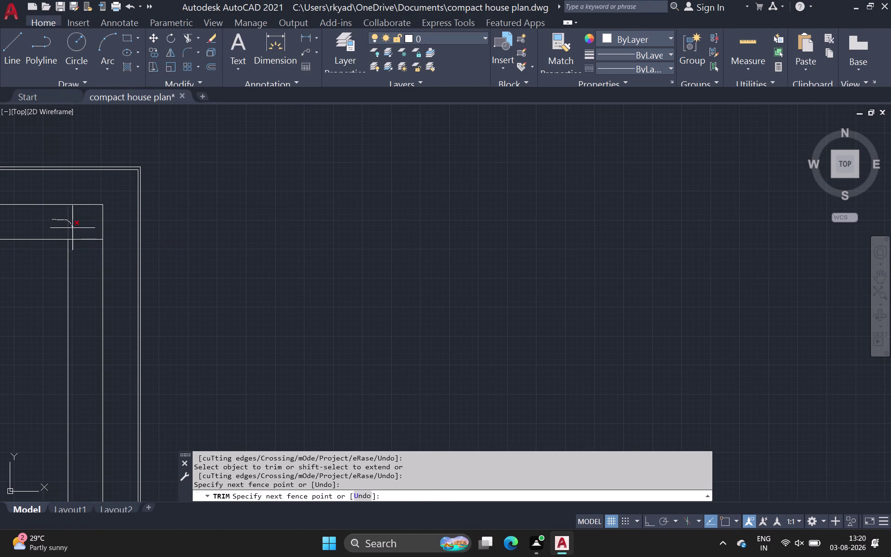
drag(73, 228, 83, 259)
scroll(down, 3)
middle_drag(77, 266, 105, 195)
scroll(down, 3)
middle_drag(78, 302, 144, 217)
scroll(up, 3)
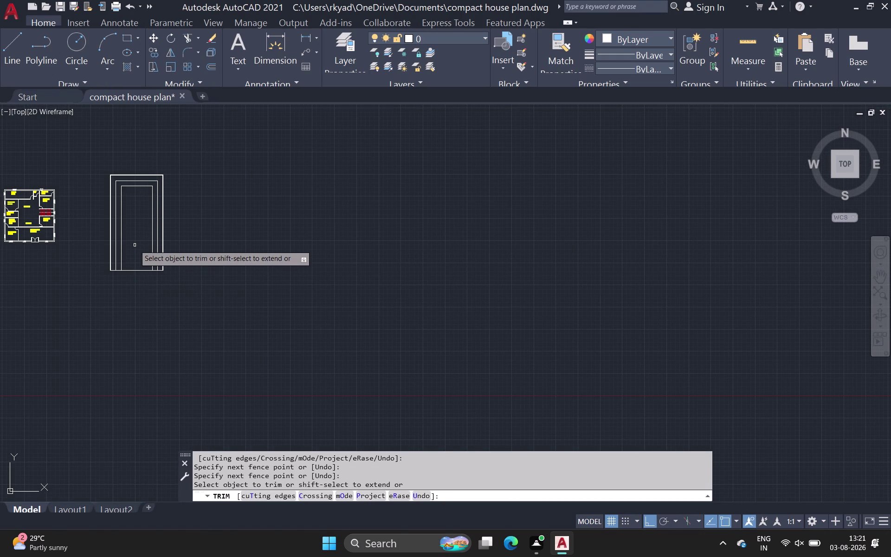
click(10, 50)
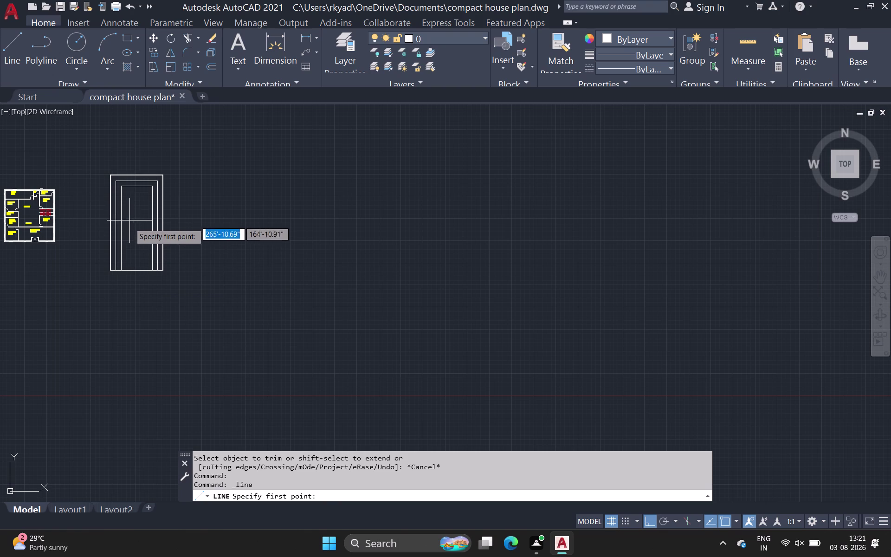
Draw a 9" line down from the middle outline's top edge, then select the inner horizontal wall line.
scroll(up, 3)
middle_drag(127, 209, 133, 332)
scroll(down, 3)
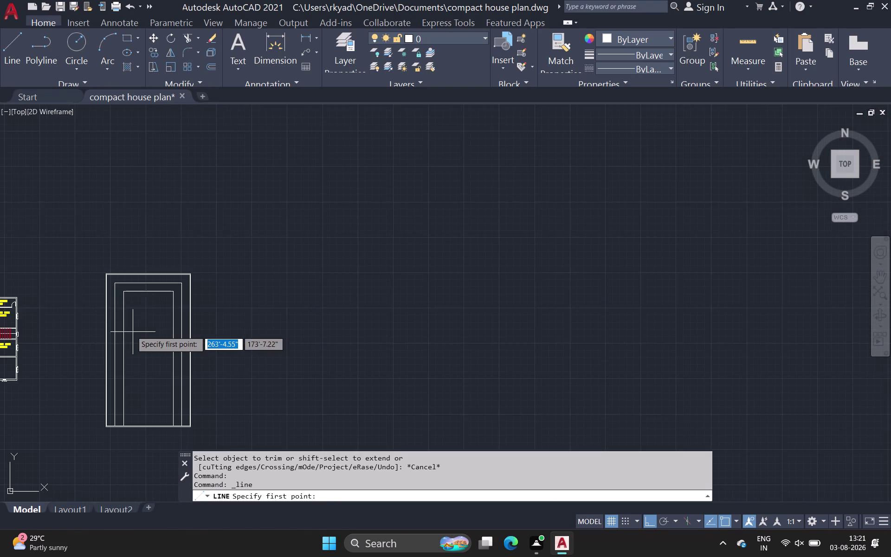
scroll(up, 3)
scroll(up, 3)
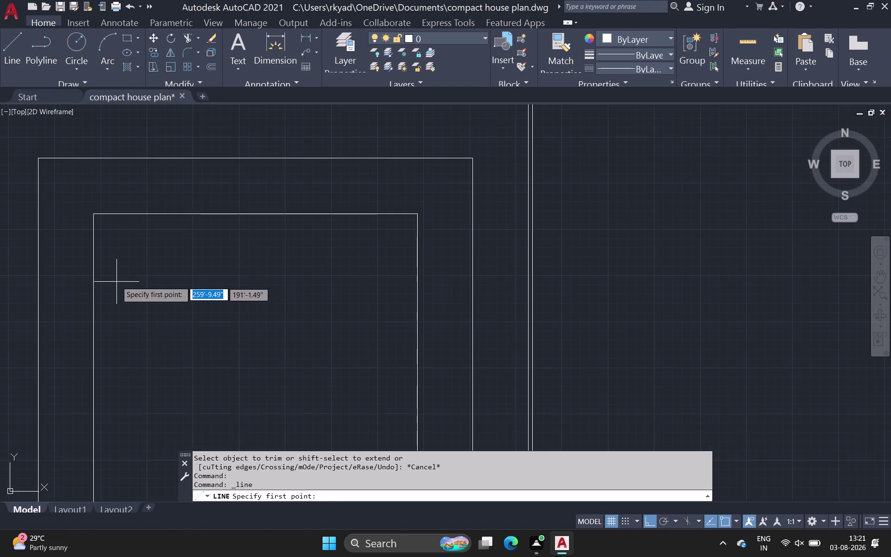
scroll(down, 3)
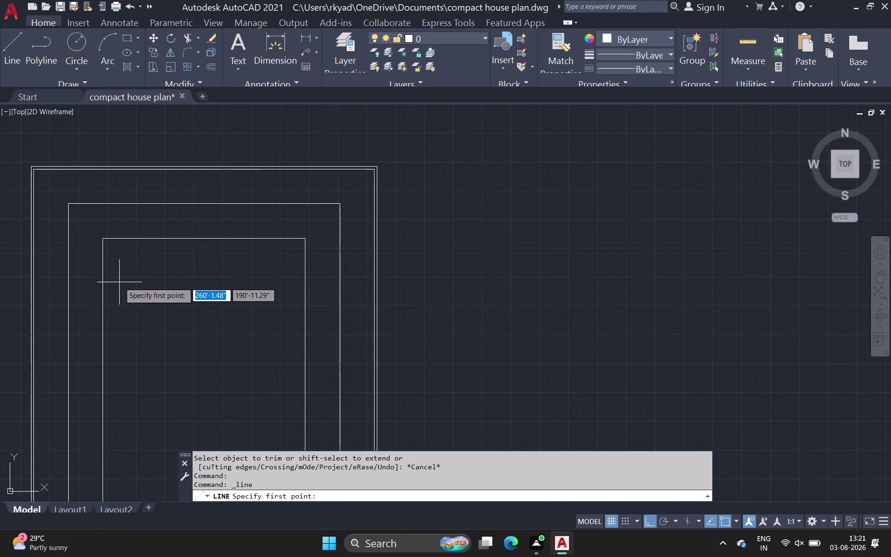
scroll(down, 3)
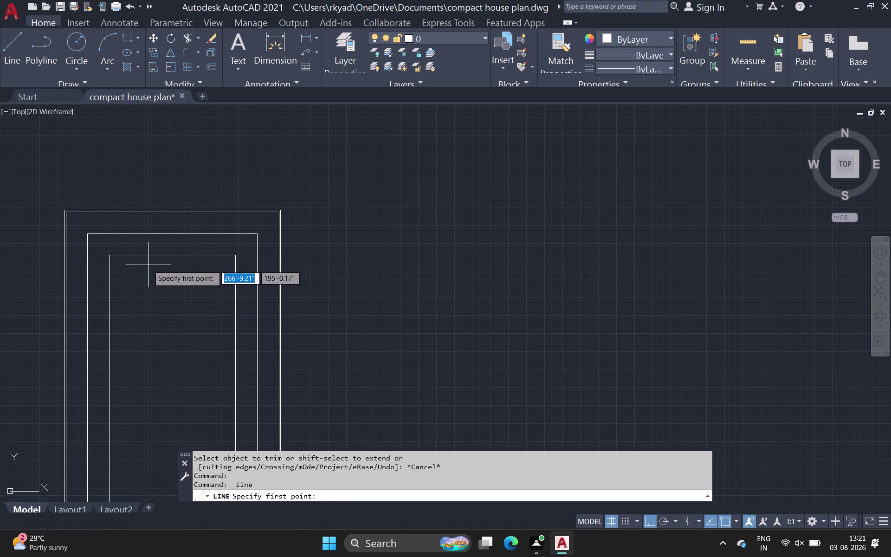
click(7, 48)
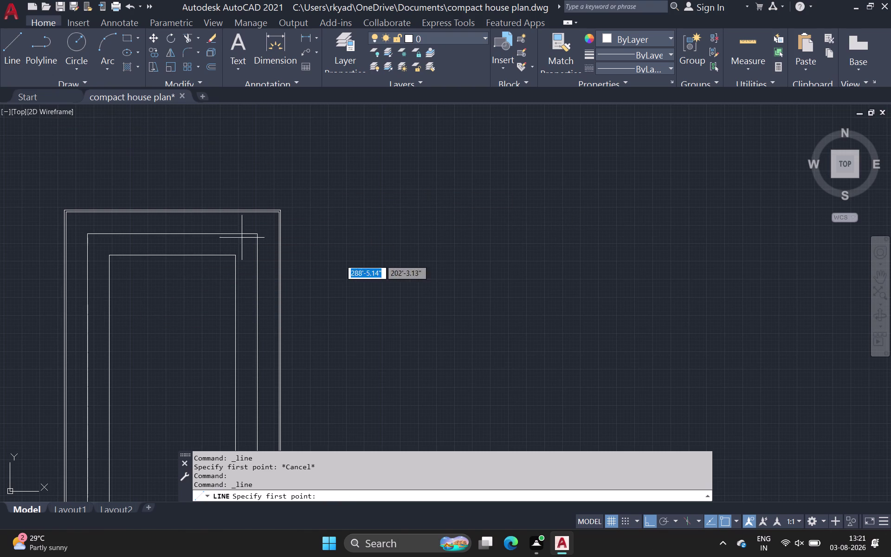
scroll(up, 3)
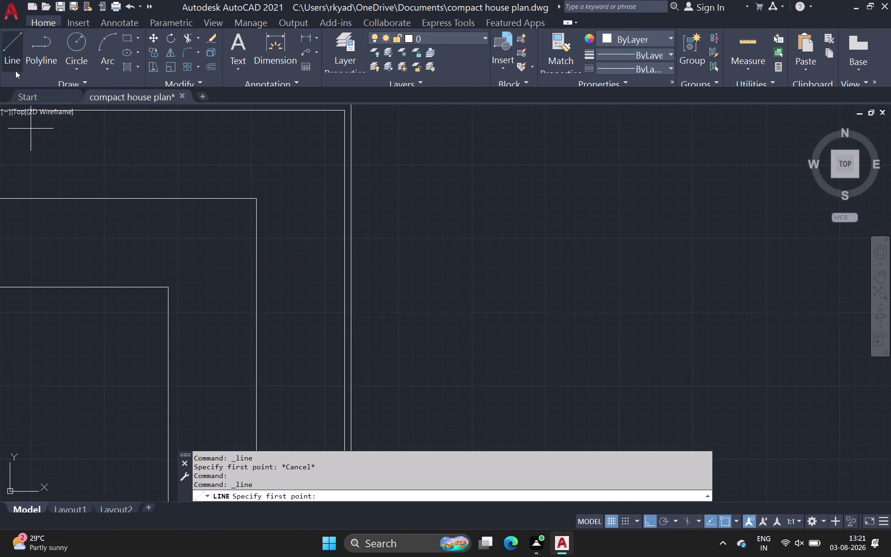
click(69, 198)
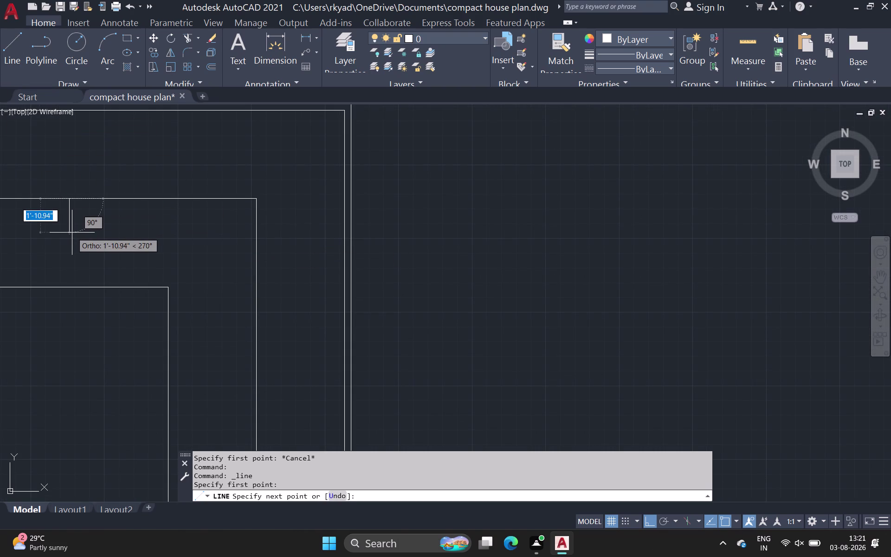
key(9)
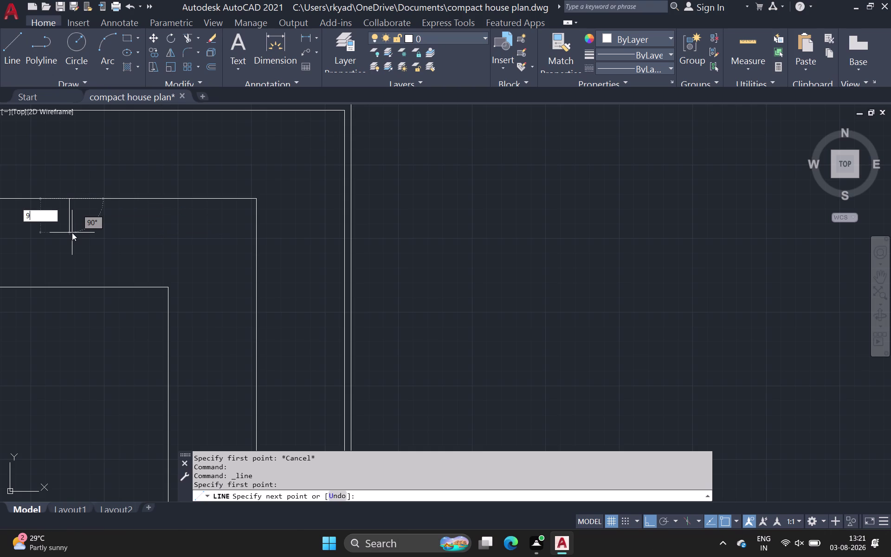
key(shift+quotedbl)
key(space)
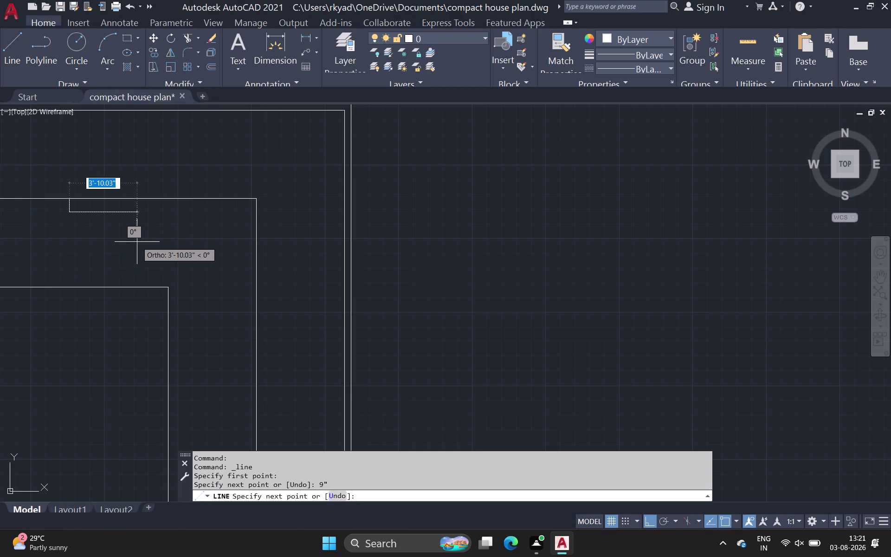
key(Escape)
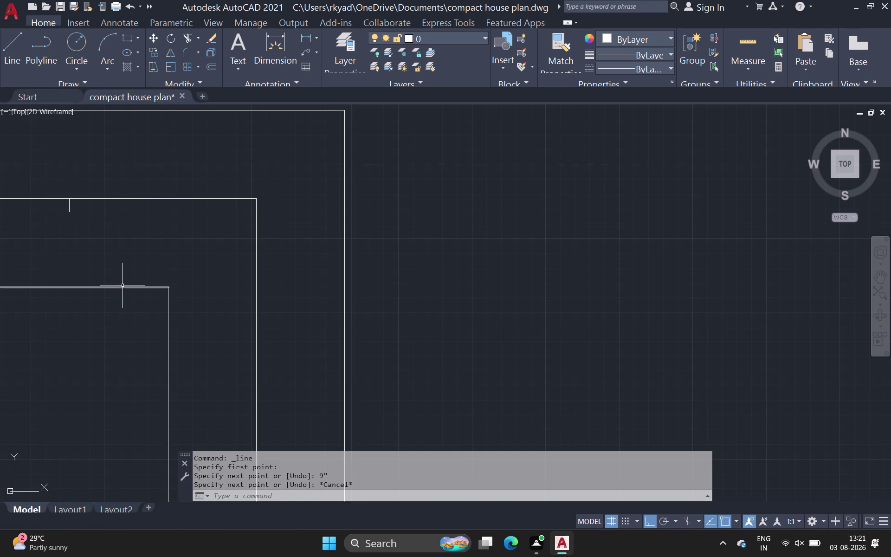
click(123, 286)
scroll(down, 3)
Undo the recent line and trim edits on the double-line outline.
middle_drag(130, 339, 158, 280)
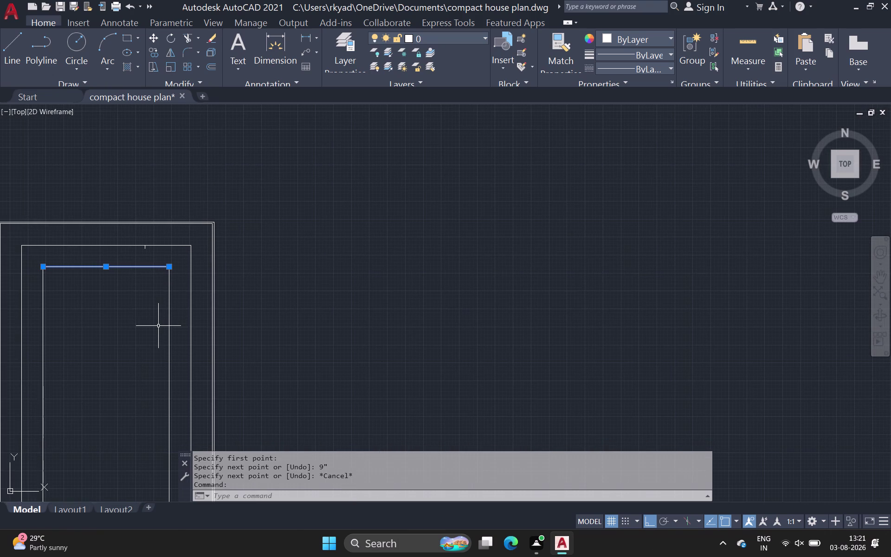
key(ctrl+z)
key(ctrl+z)
key(ctrl+z)
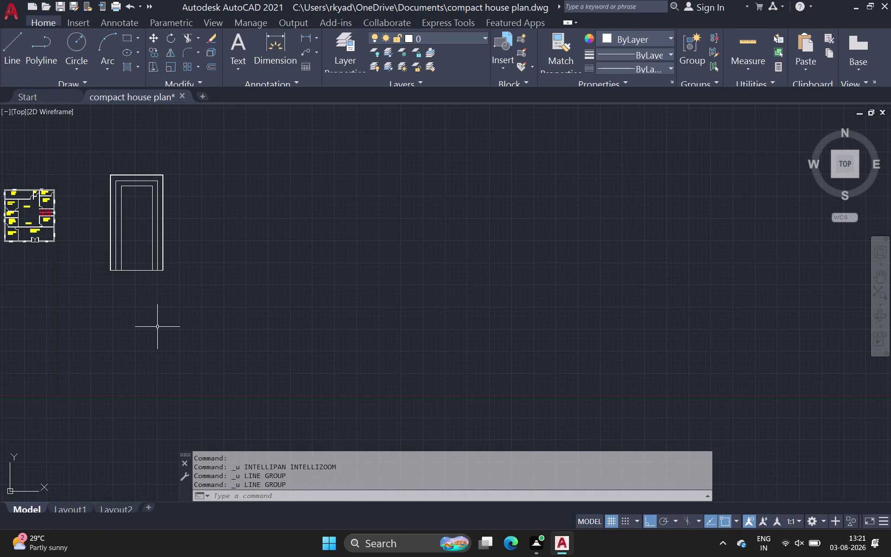
key(ctrl+z)
key(ctrl+z)
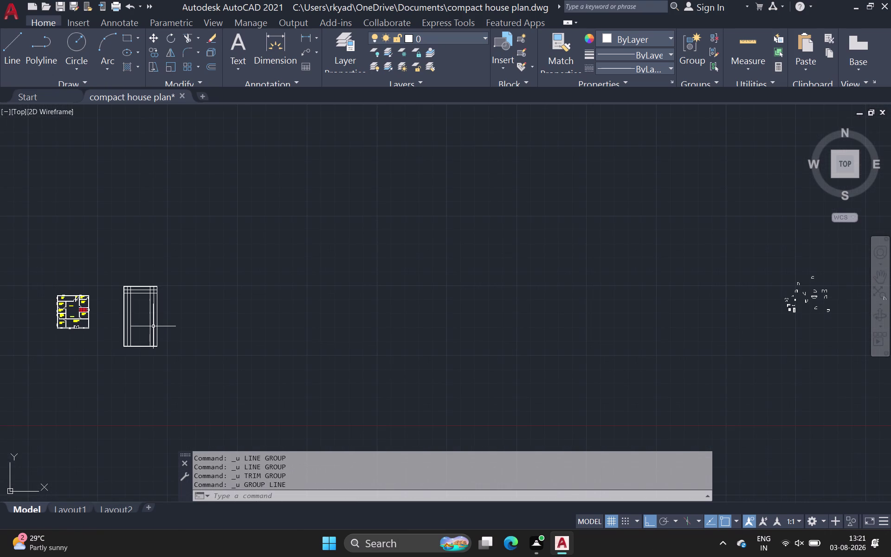
key(ctrl+z)
key(ctrl+x)
key(ctrl+z)
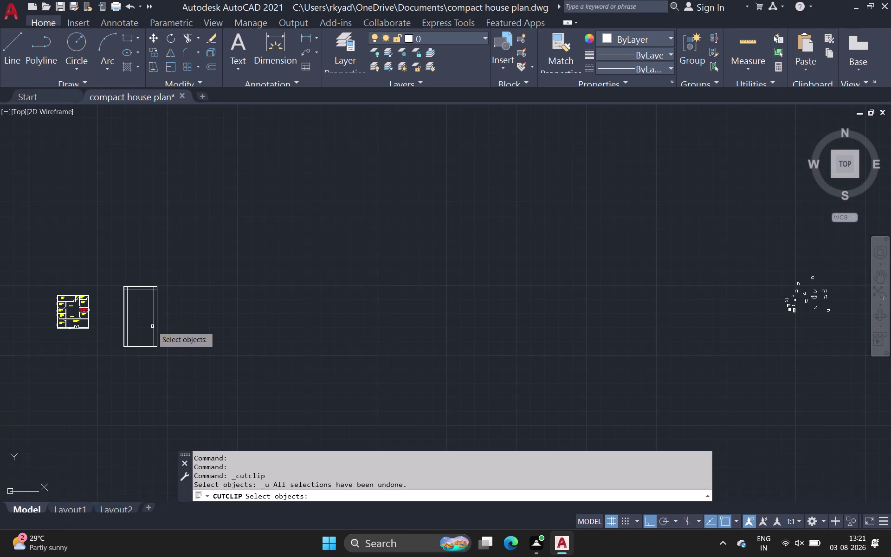
key(ctrl+z)
Zoom in and launch OFFSET from the Modify panel.
scroll(up, 3)
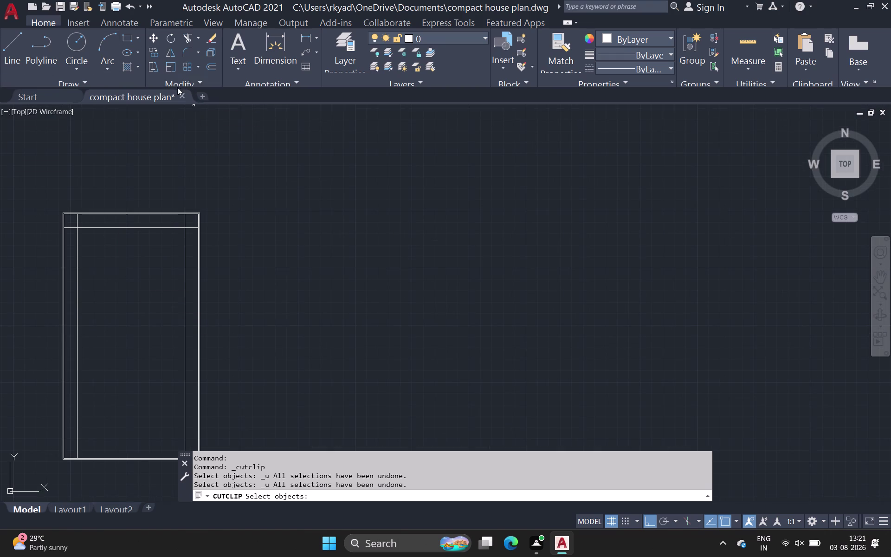
scroll(up, 3)
click(209, 62)
scroll(up, 3)
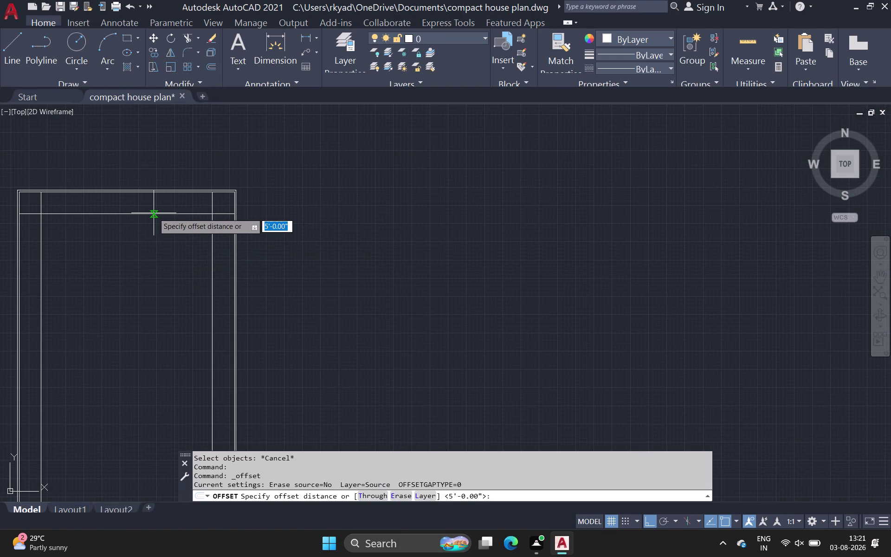
Offset the top wall line by 9 inches below itself.
click(154, 215)
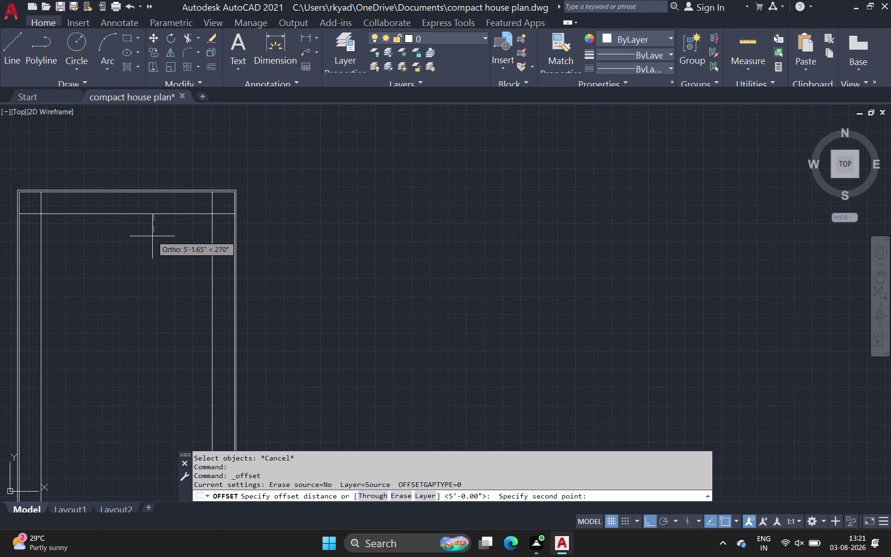
text(9)
key(space)
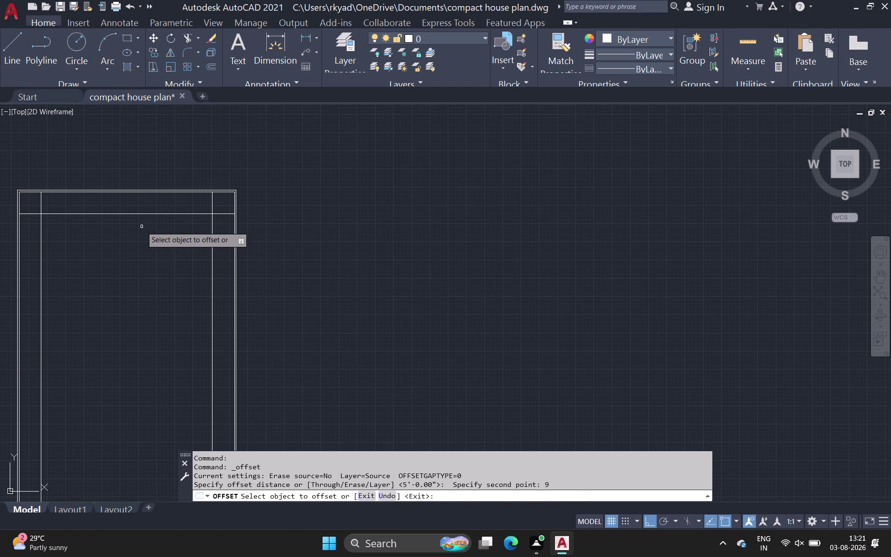
drag(143, 213, 143, 218)
click(142, 253)
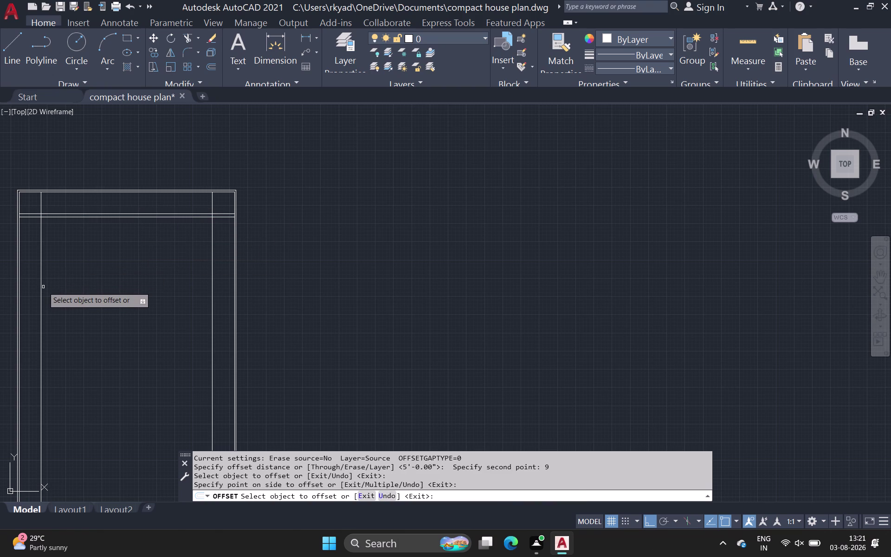
key(Escape)
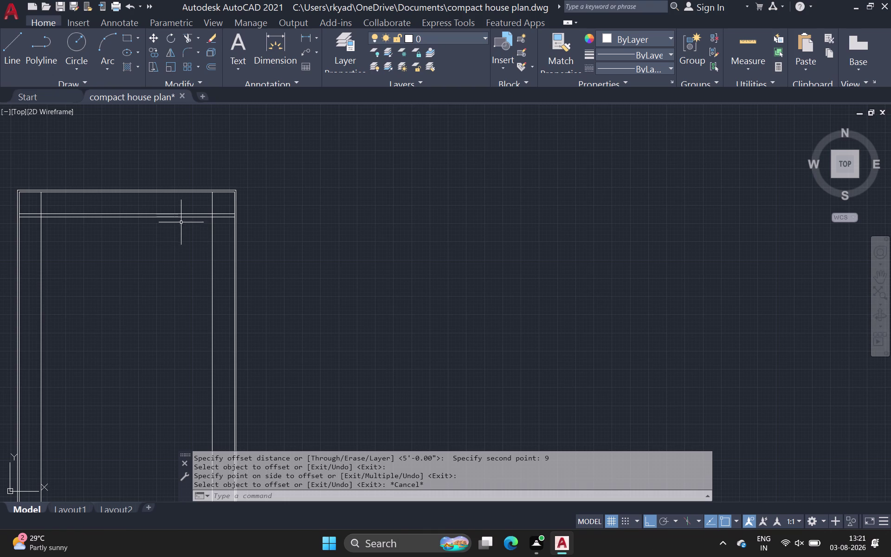
Delete the misplaced offset line.
click(181, 217)
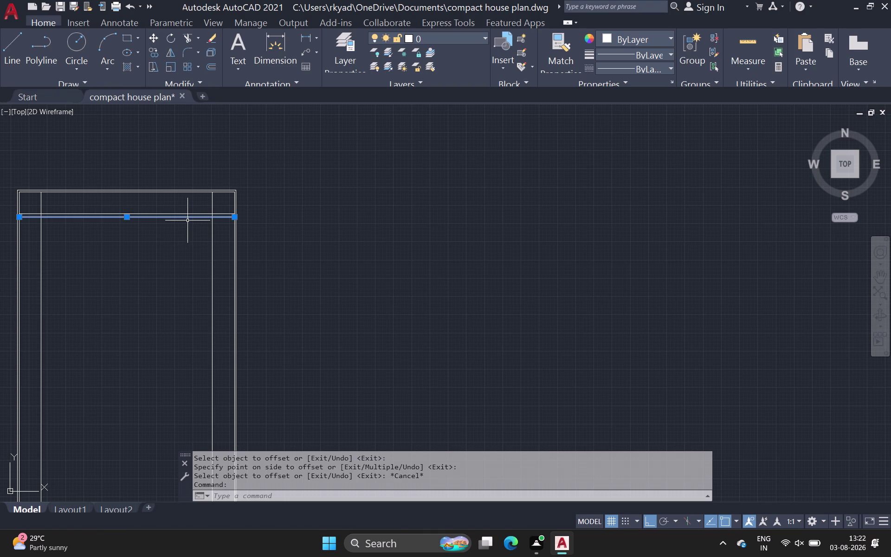
key(Insert)
key(Delete)
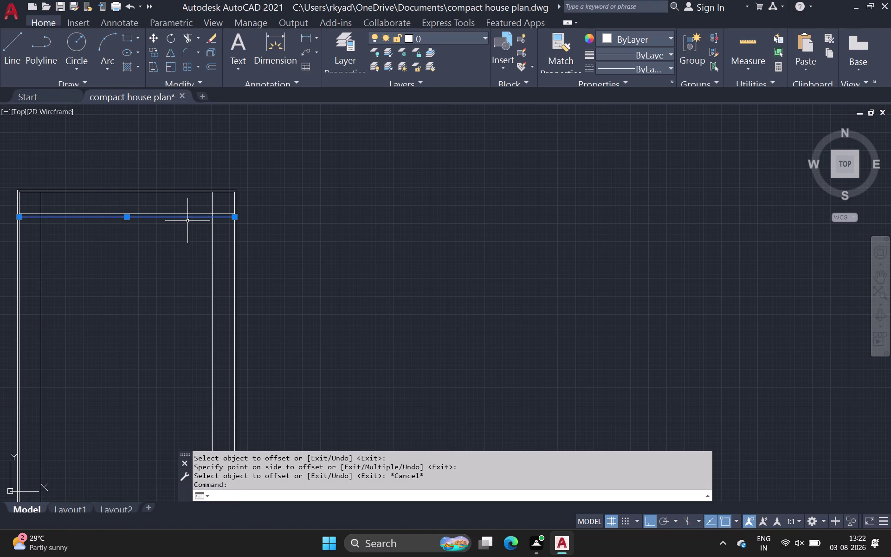
key(Delete)
key(Escape)
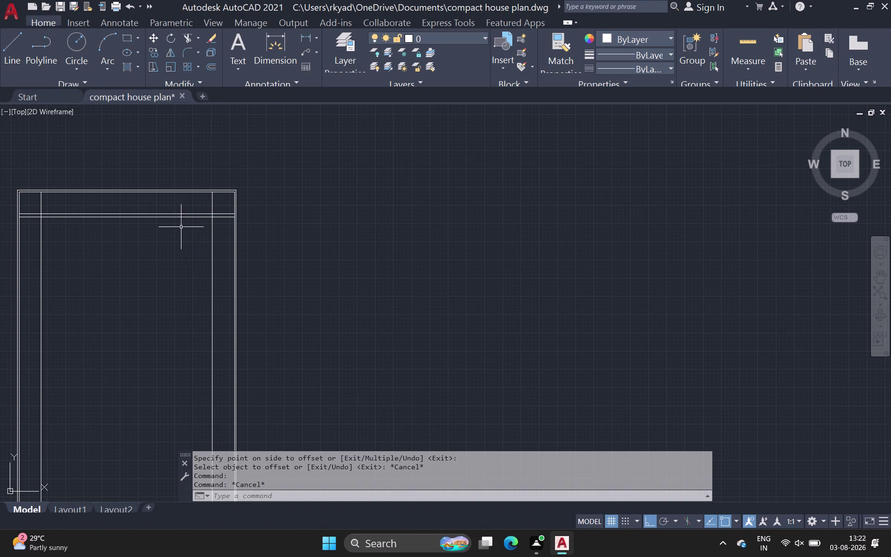
click(187, 217)
key(Delete)
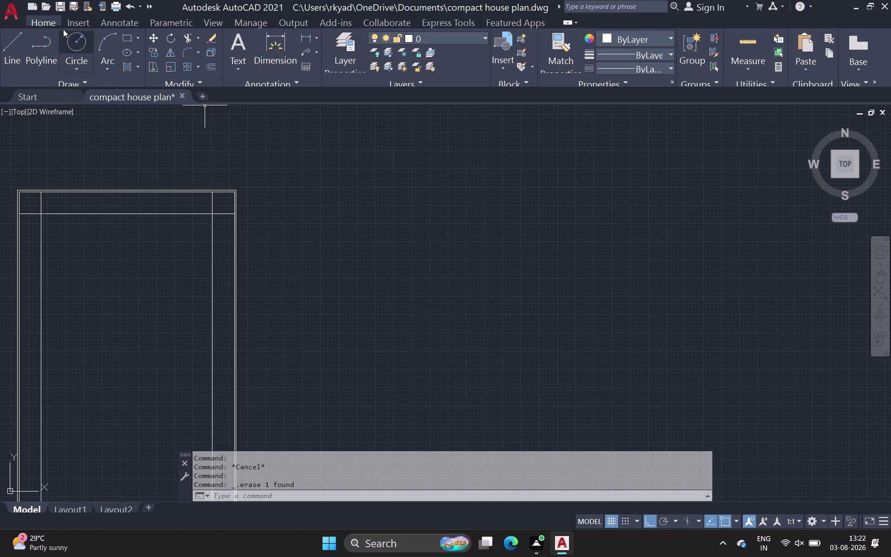
Restart OFFSET at 9 inches and copy the top wall line inward.
click(211, 65)
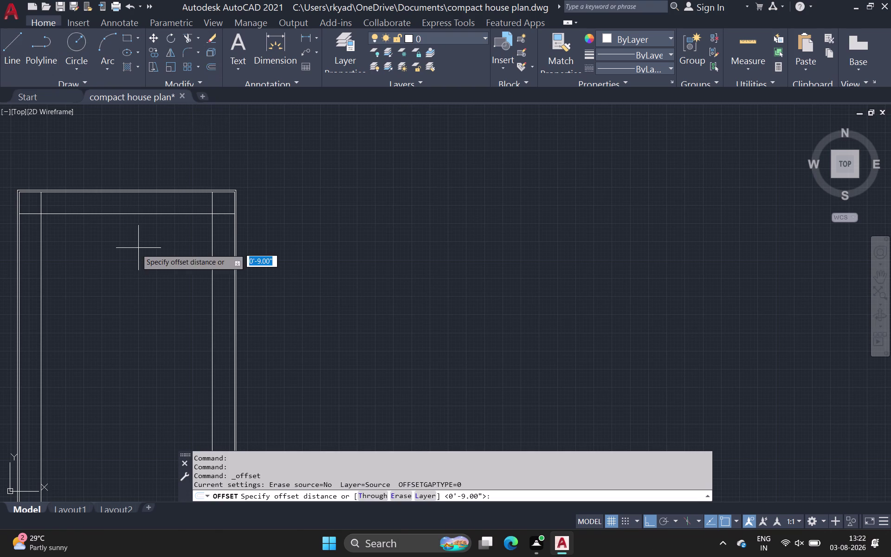
scroll(up, 3)
click(154, 175)
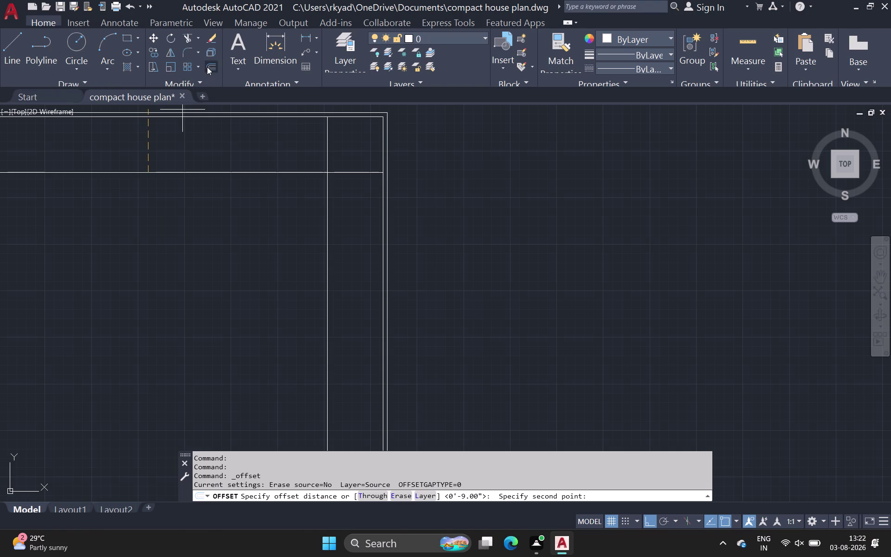
click(207, 67)
click(162, 173)
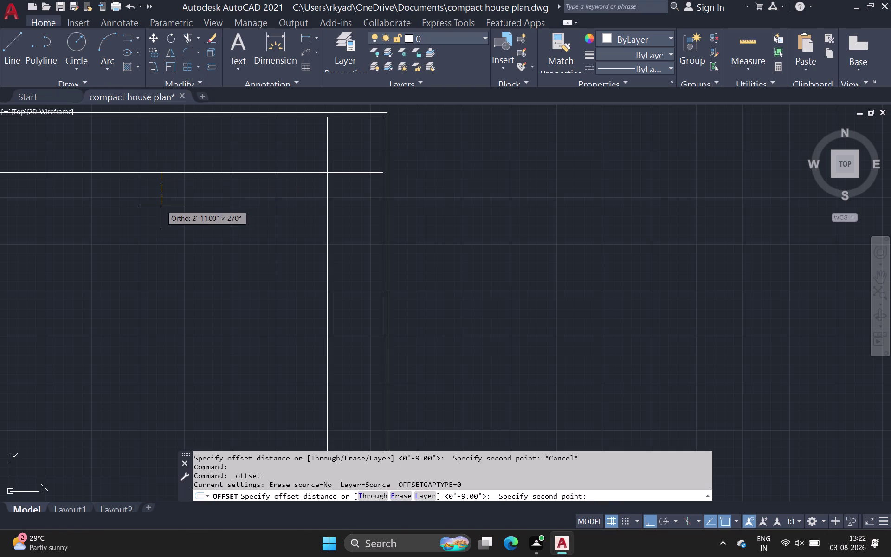
key(9)
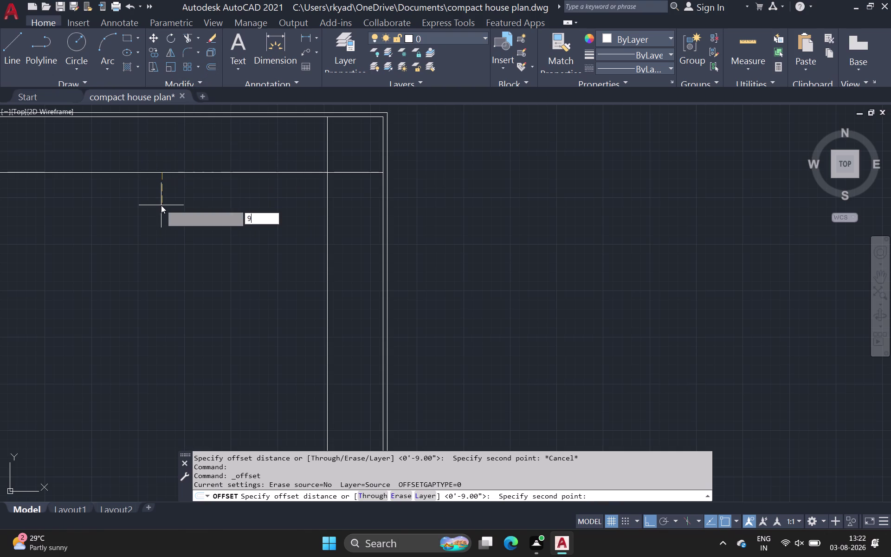
key(shift+quotedbl)
key(Return)
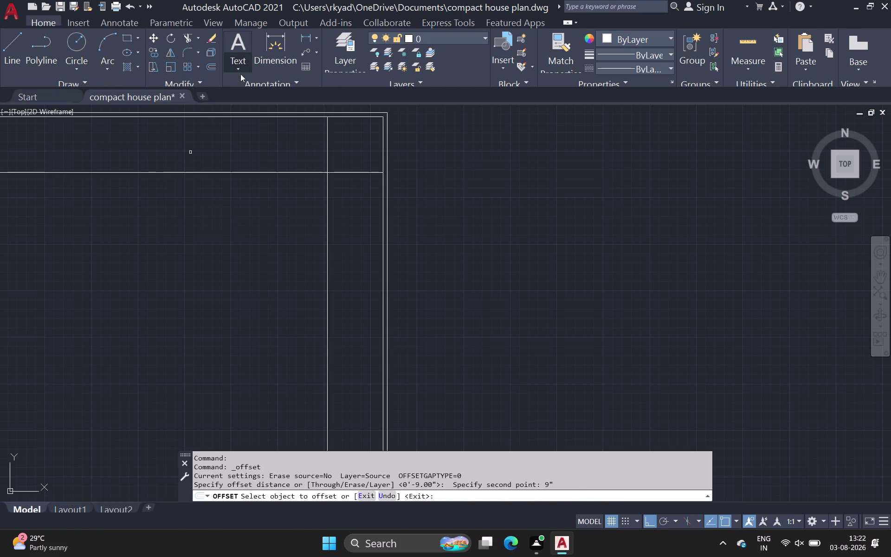
click(210, 173)
click(206, 194)
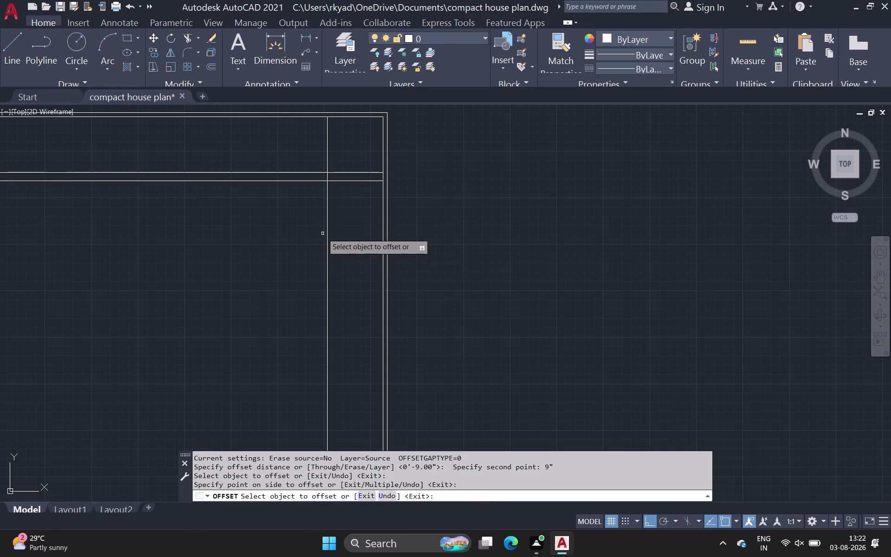
Offset the right wall and another wall line 9 inches inward.
click(326, 231)
click(303, 240)
scroll(down, 3)
middle_drag(298, 251, 366, 198)
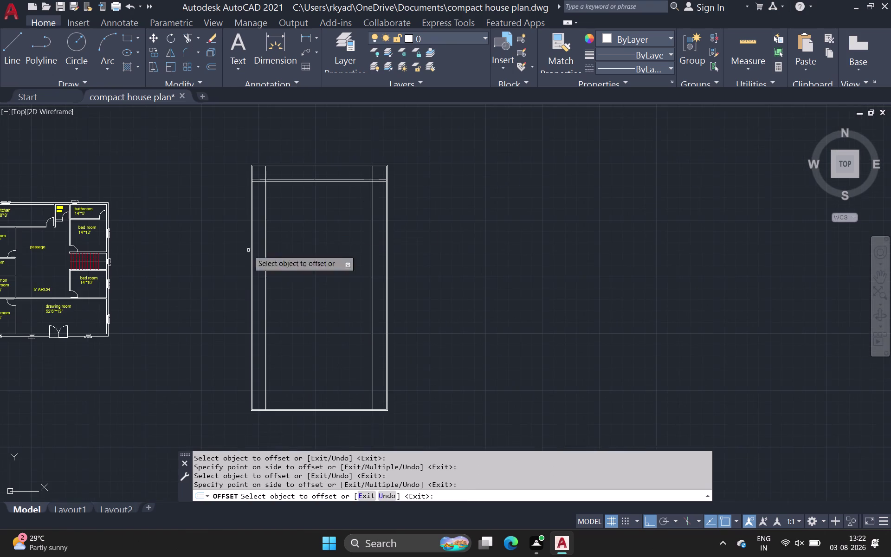
scroll(up, 3)
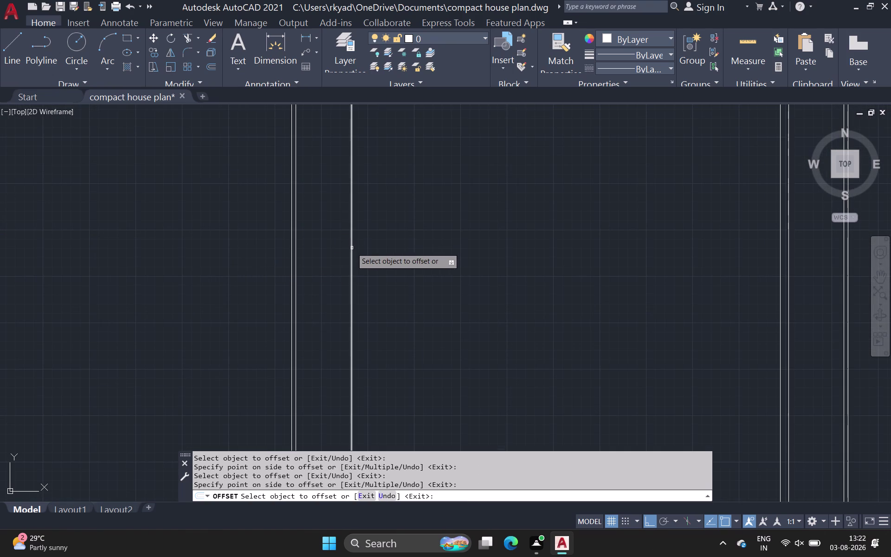
click(352, 248)
click(363, 248)
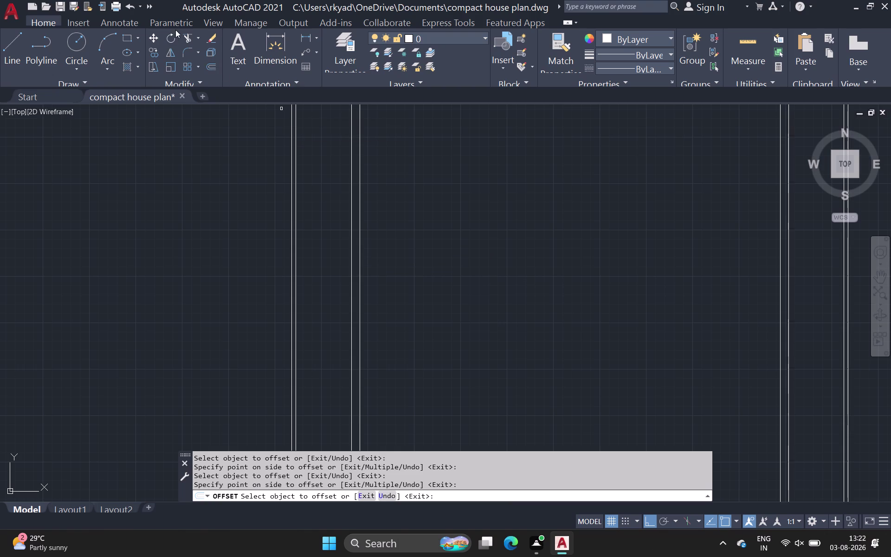
click(188, 38)
scroll(down, 3)
Fence-trim the overlapping line ends at the left, right inner and outer corners.
middle_drag(351, 162, 203, 340)
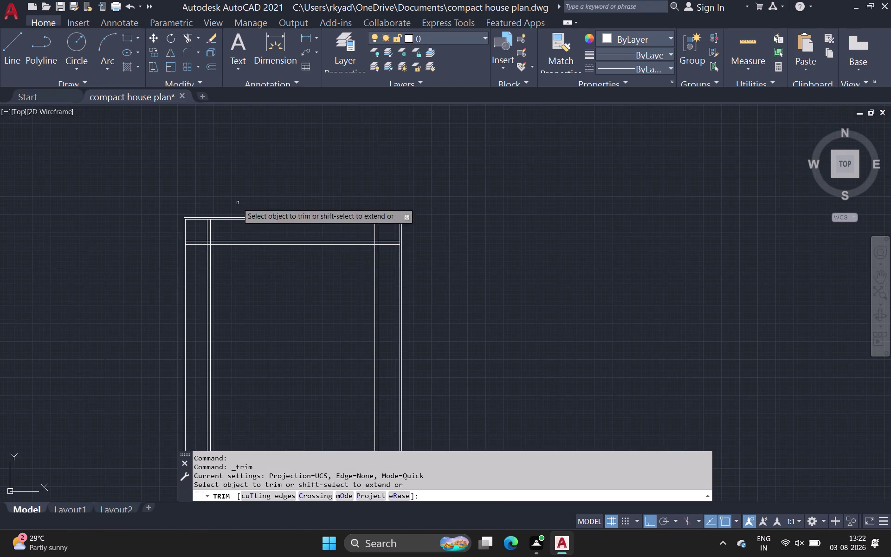
scroll(up, 3)
drag(180, 289, 200, 200)
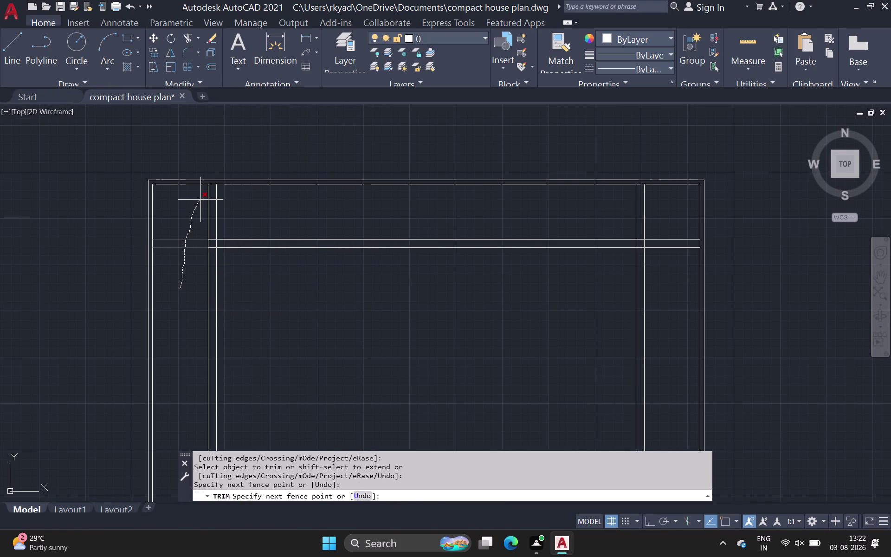
drag(200, 200, 250, 210)
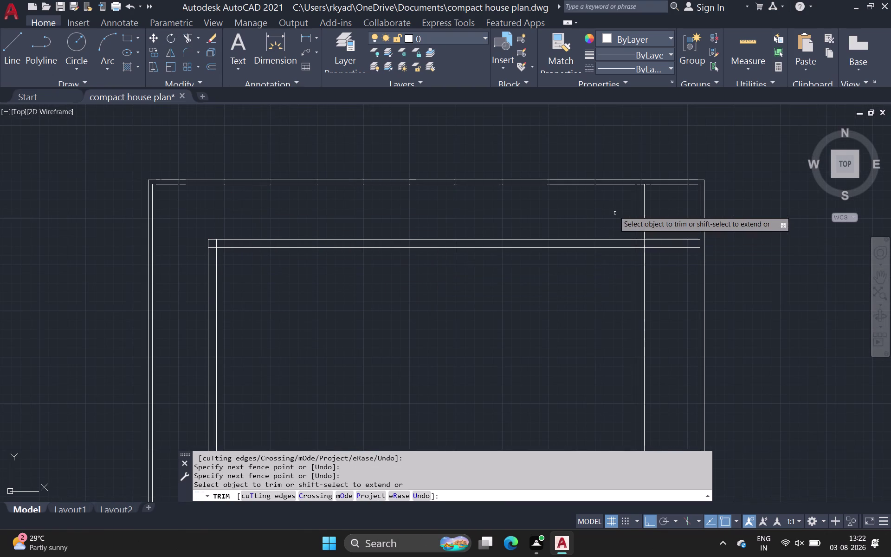
drag(609, 205, 673, 274)
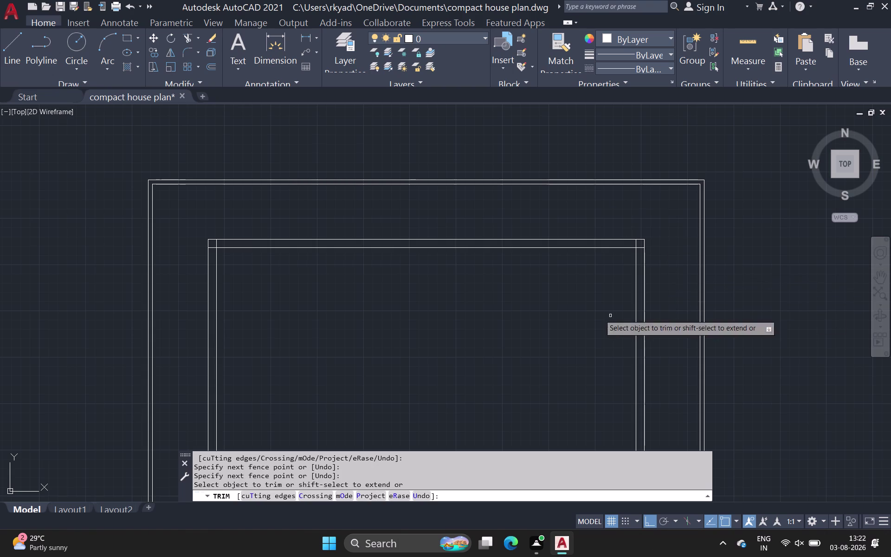
scroll(up, 3)
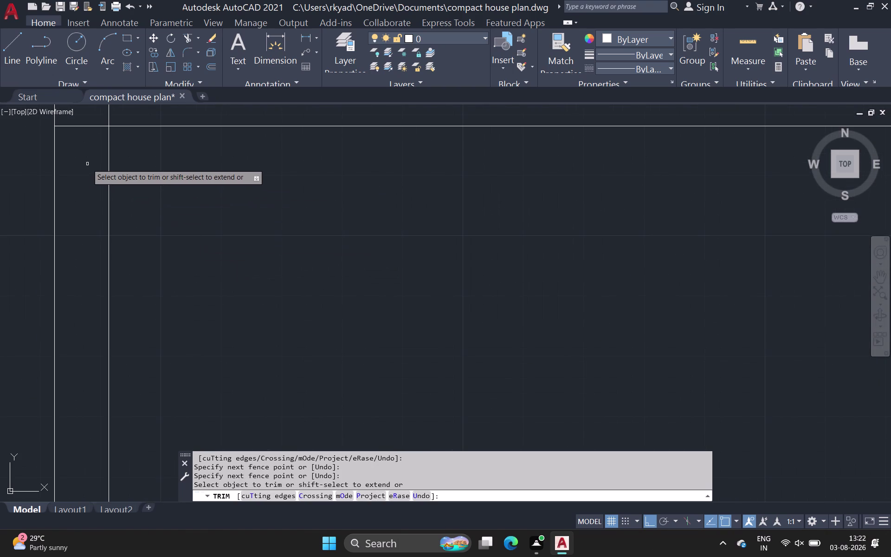
drag(88, 161, 142, 111)
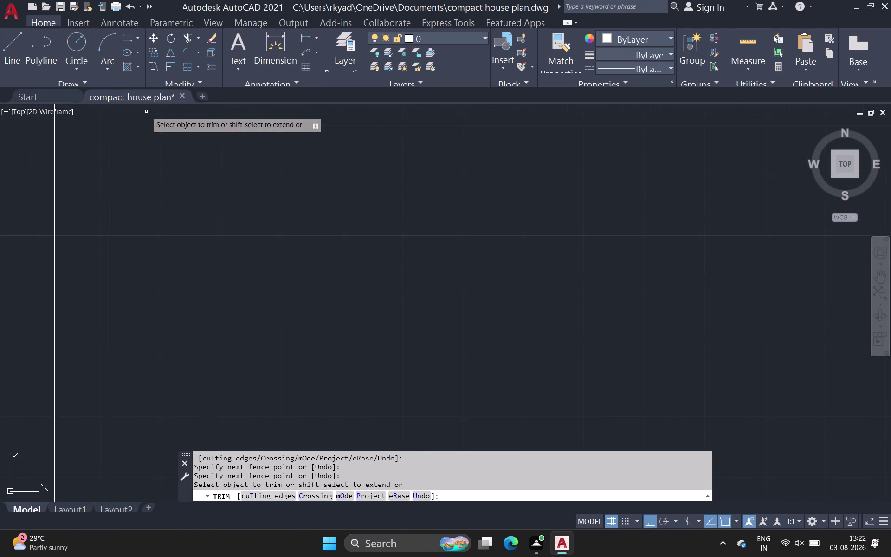
Pan around the outline and trim the overlapping line at an inner corner.
scroll(down, 3)
middle_drag(146, 130, 52, 226)
scroll(down, 3)
middle_drag(200, 269, 0, 182)
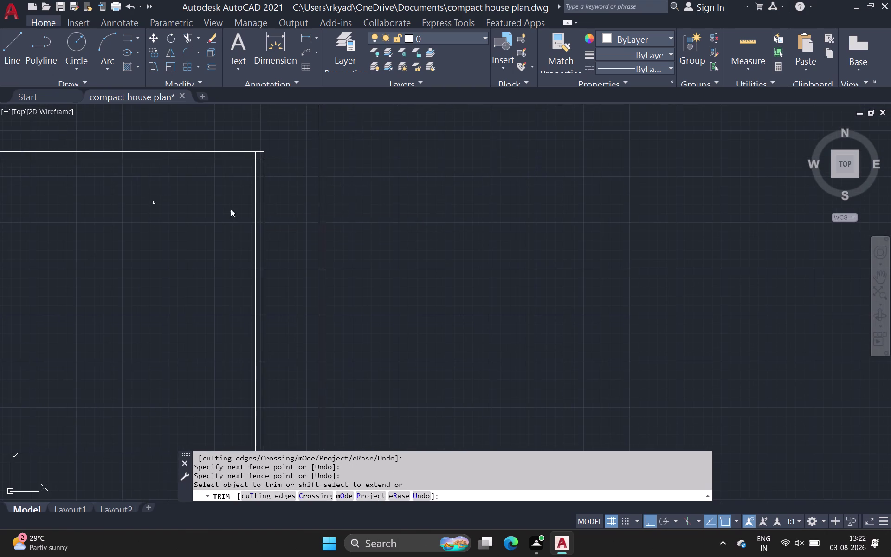
scroll(up, 3)
middle_drag(203, 164, 176, 238)
scroll(down, 3)
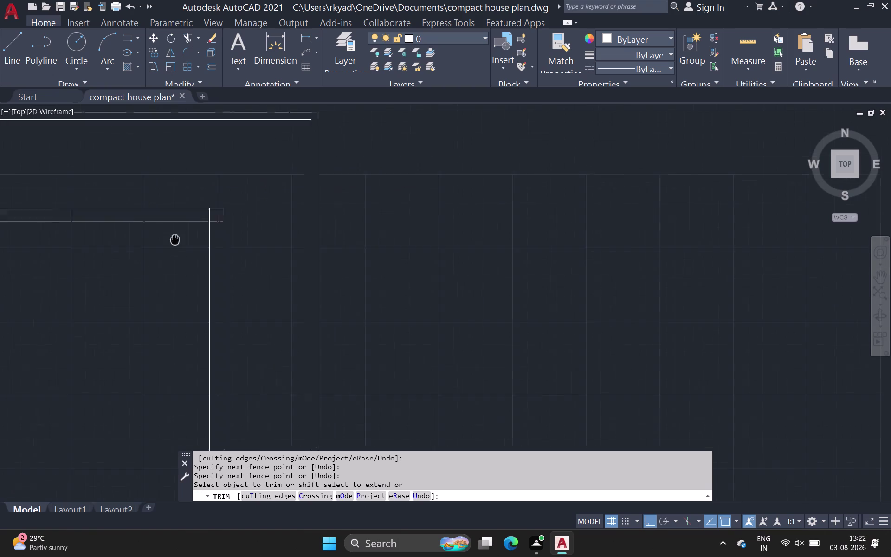
middle_drag(176, 237, 171, 246)
scroll(up, 3)
scroll(up, 3)
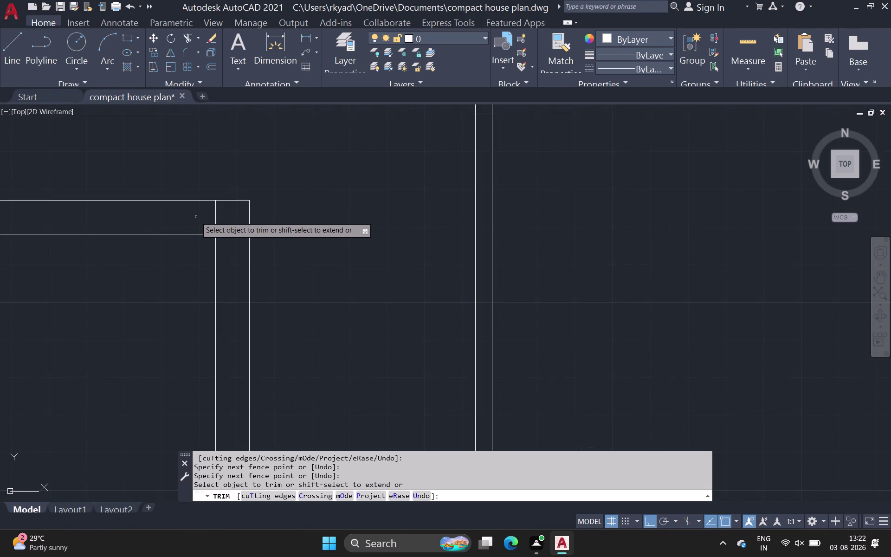
drag(195, 217, 228, 248)
scroll(down, 3)
middle_drag(313, 234, 348, 132)
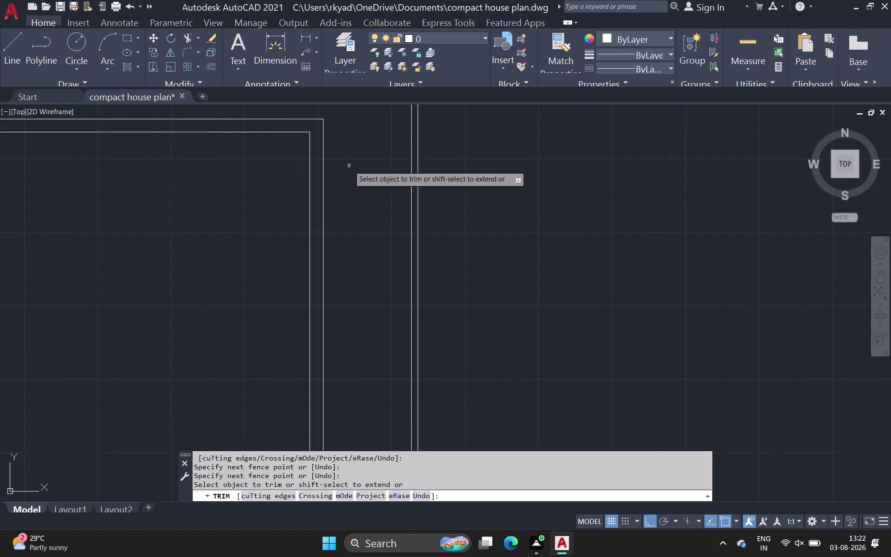
scroll(down, 3)
middle_drag(268, 326, 258, 233)
scroll(down, 3)
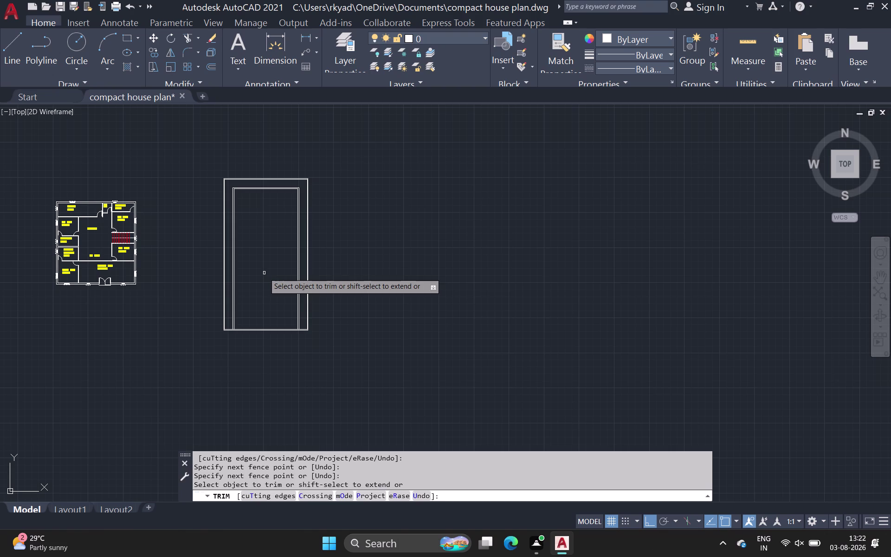
click(9, 45)
scroll(up, 3)
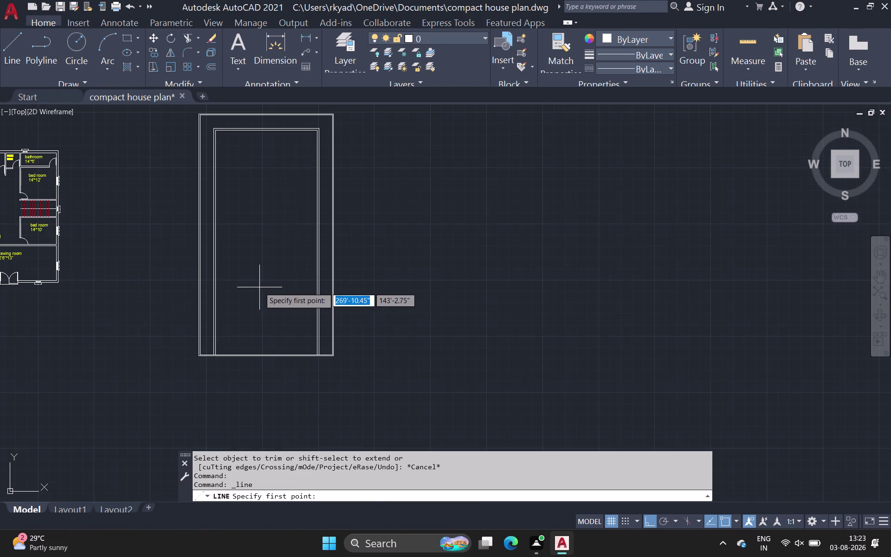
middle_drag(260, 287, 242, 370)
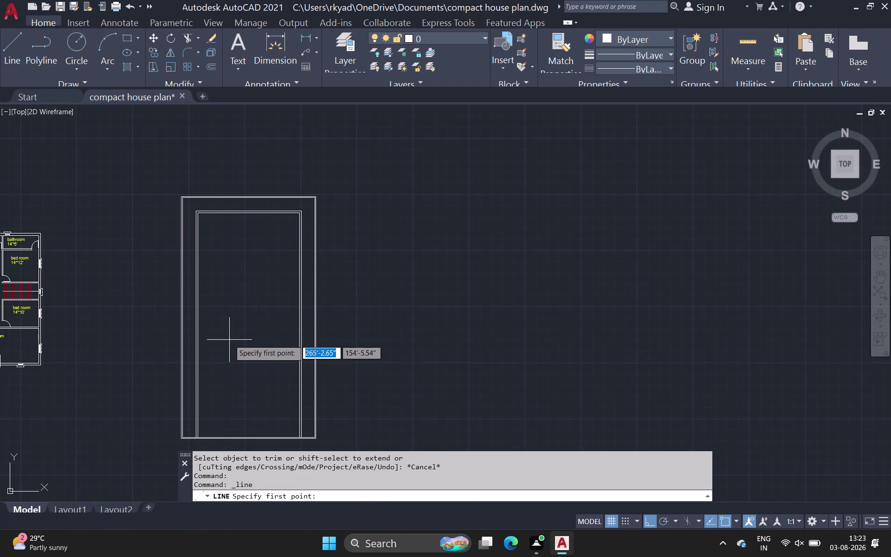
scroll(up, 3)
middle_drag(205, 343, 189, 424)
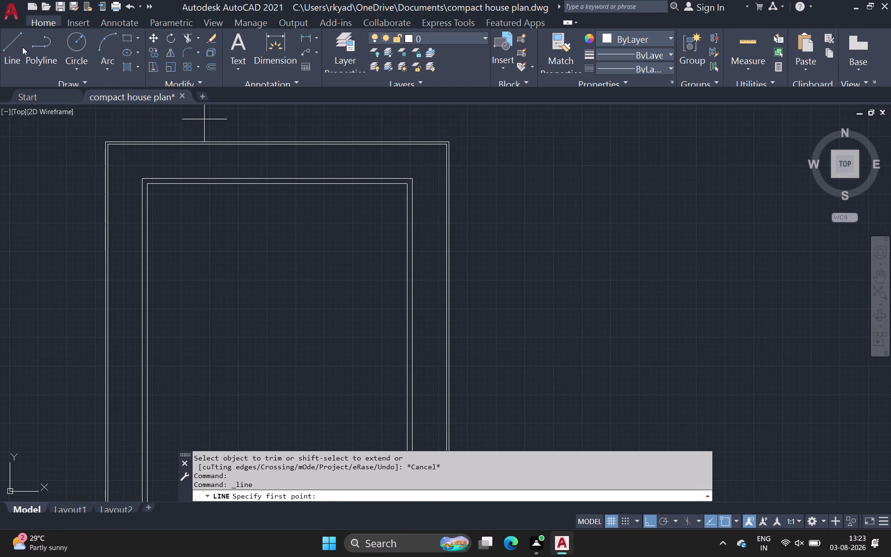
click(6, 44)
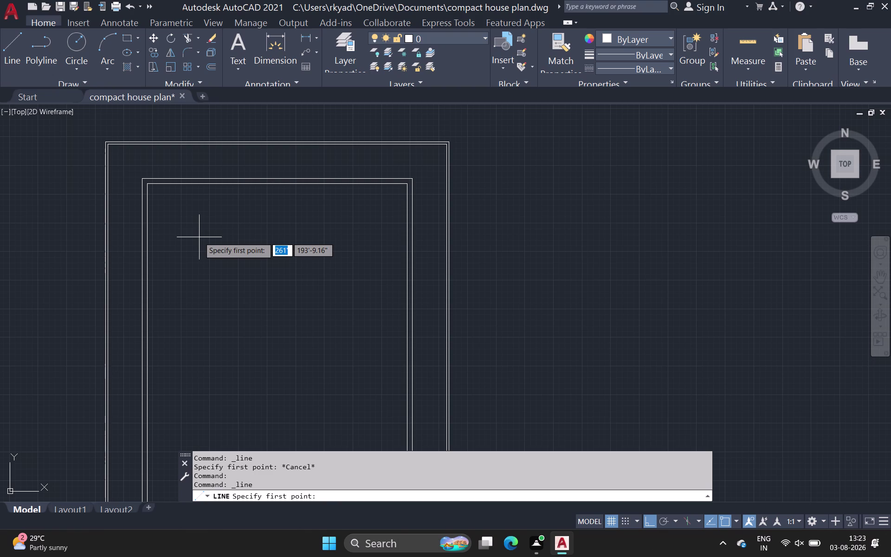
scroll(down, 3)
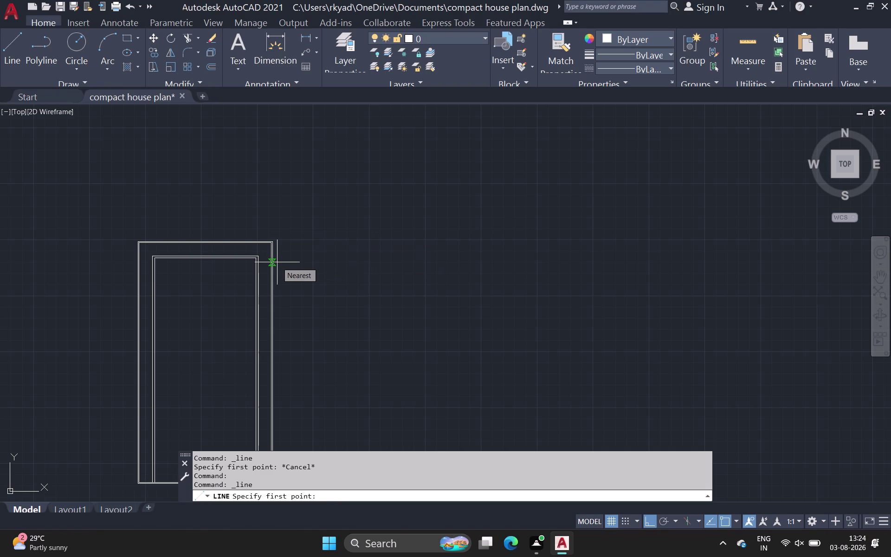
scroll(down, 3)
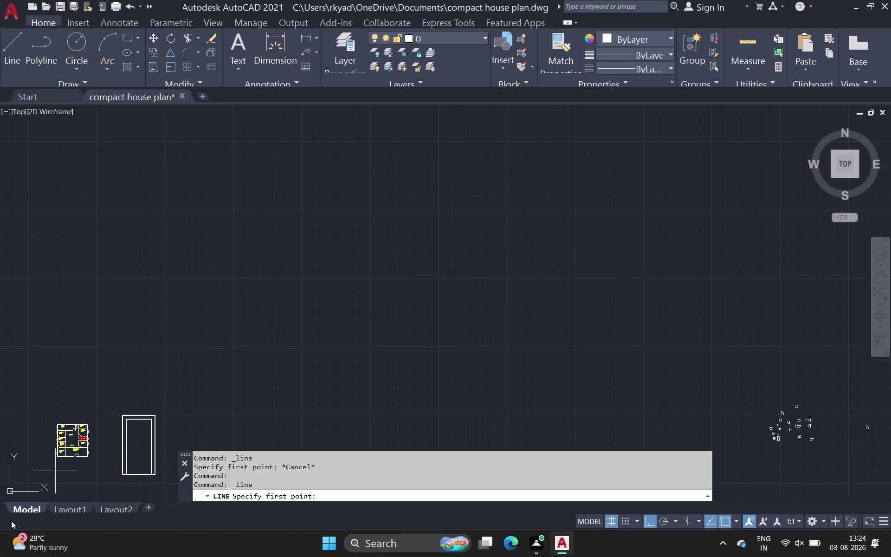
middle_drag(114, 389, 89, 268)
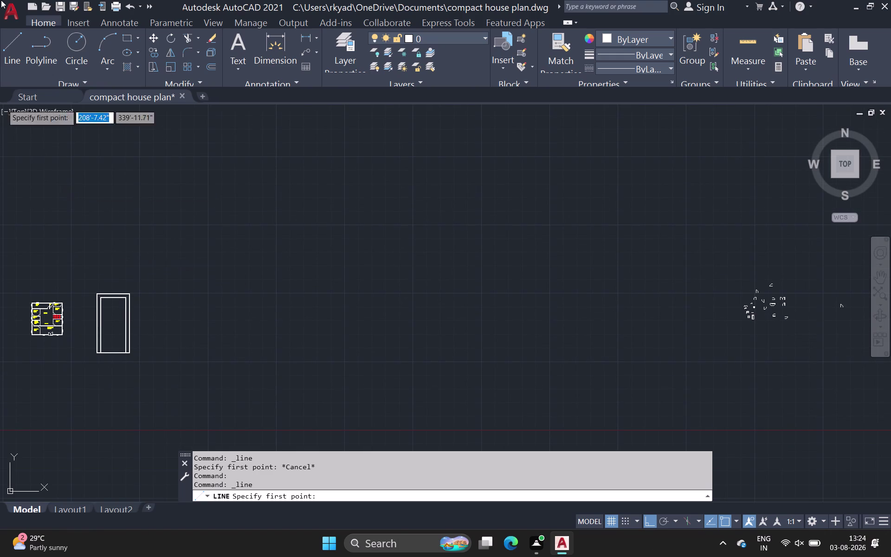
Box-select and delete the double-wall building outline, then undo the erase.
key(Escape)
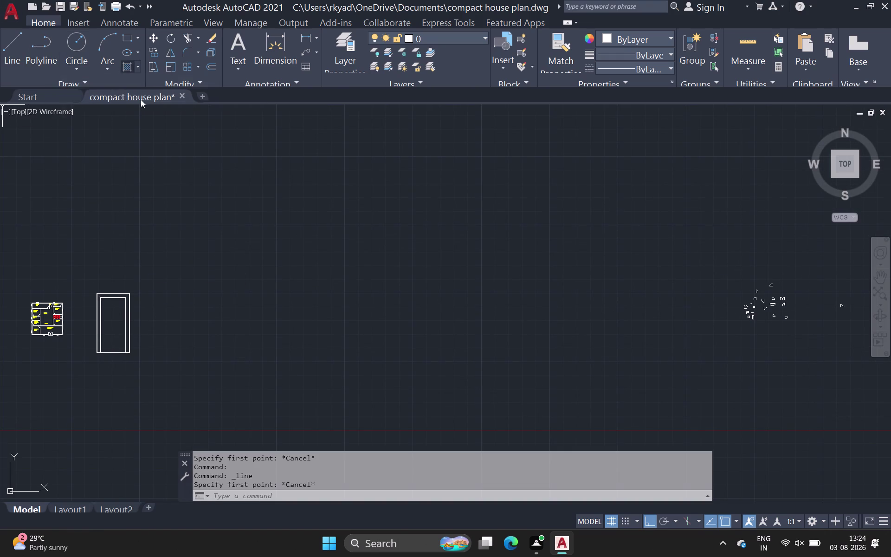
click(72, 271)
click(143, 362)
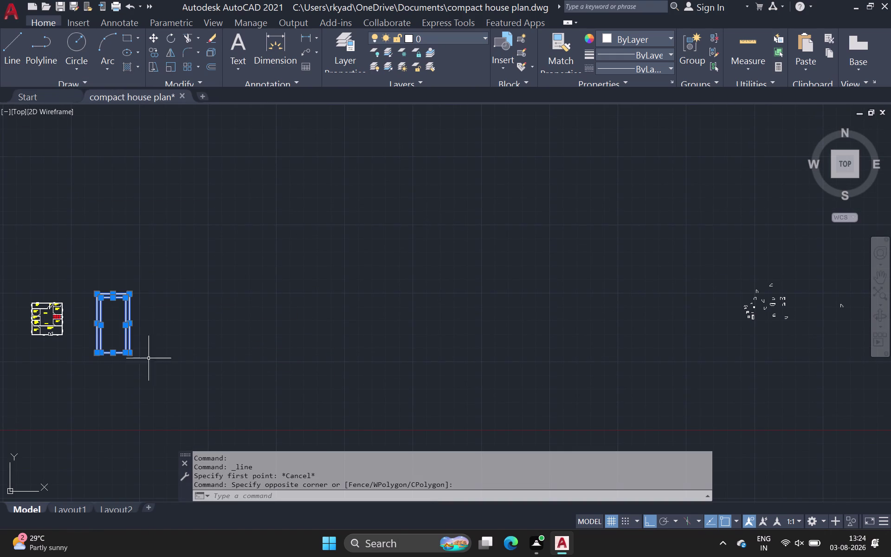
key(Delete)
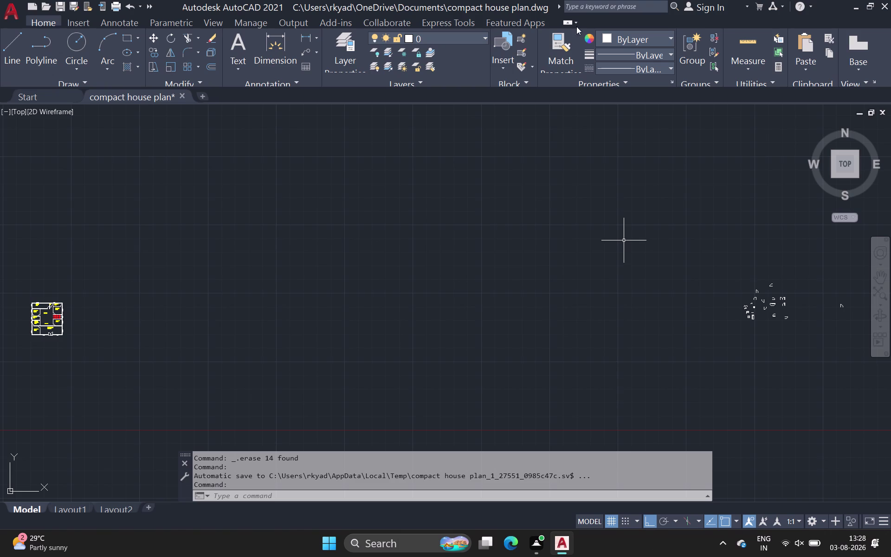
key(ctrl+z)
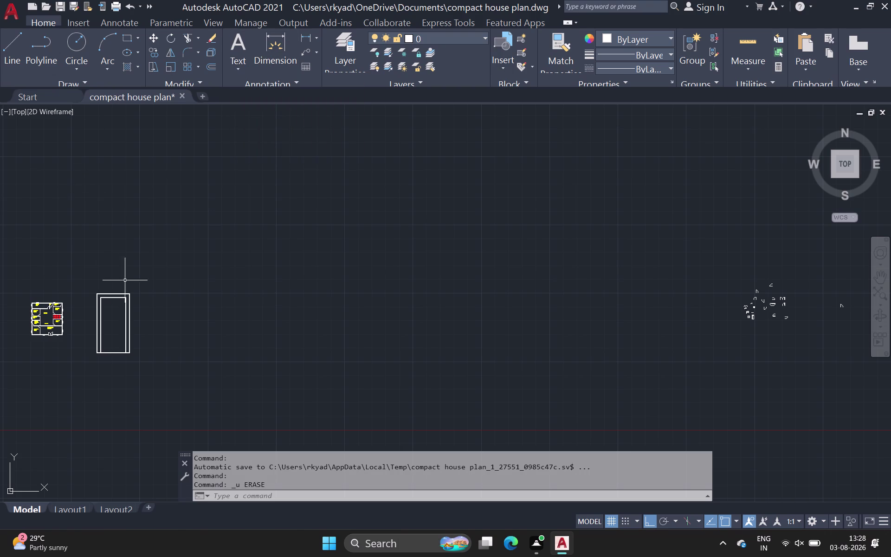
Zoom and pan to centre the restored outline, then start a new line.
scroll(up, 3)
middle_drag(93, 302, 402, 286)
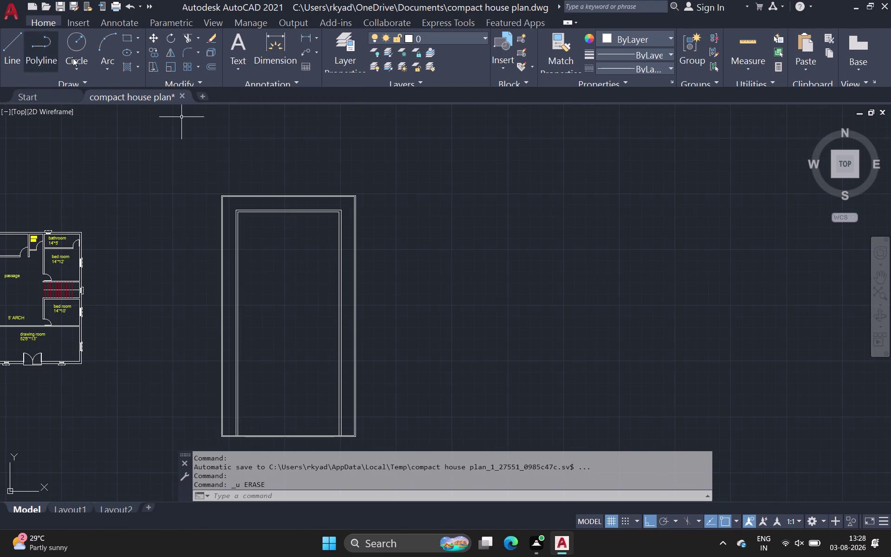
click(20, 41)
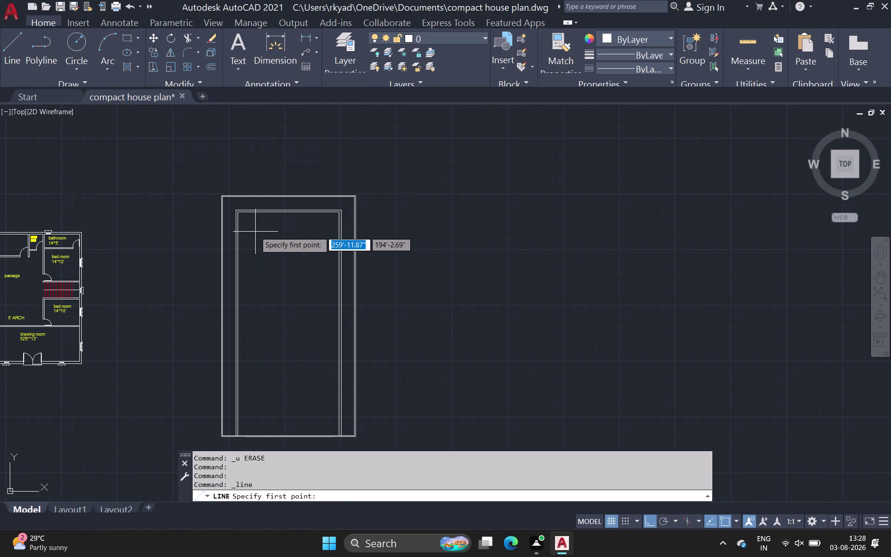